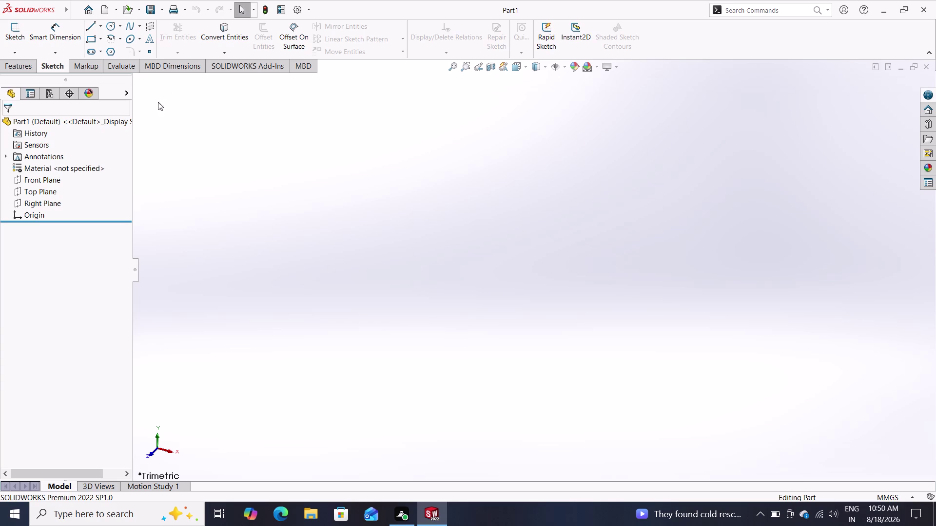
On the Front Plane, sketch a center rectangle from the origin to a corner point.
click(31, 178)
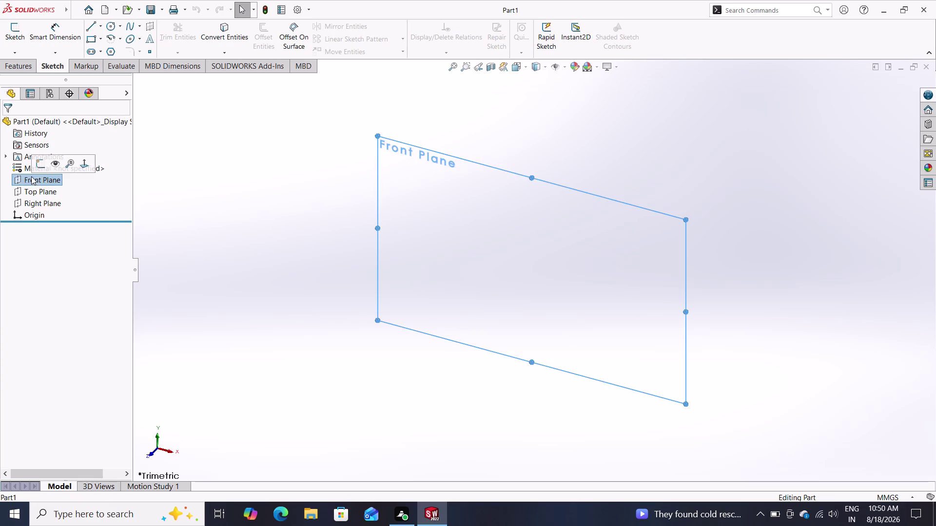
click(45, 161)
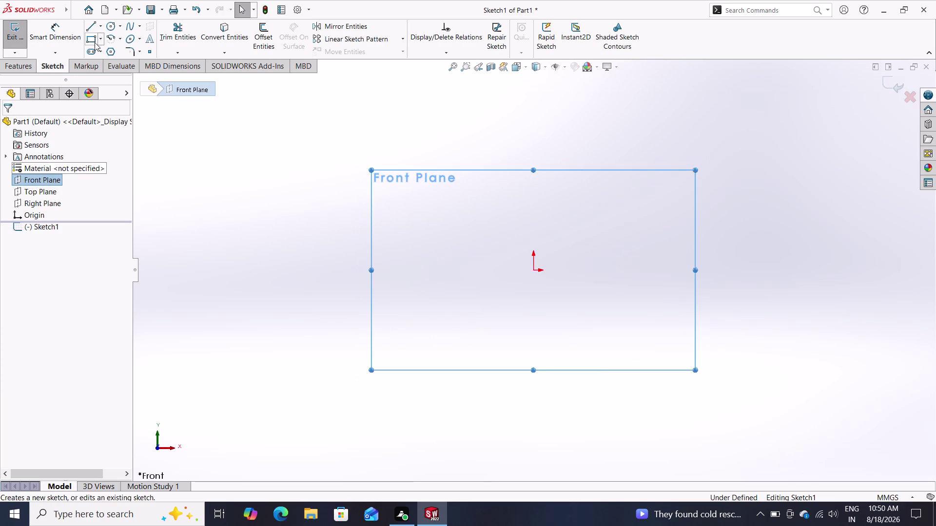
click(101, 39)
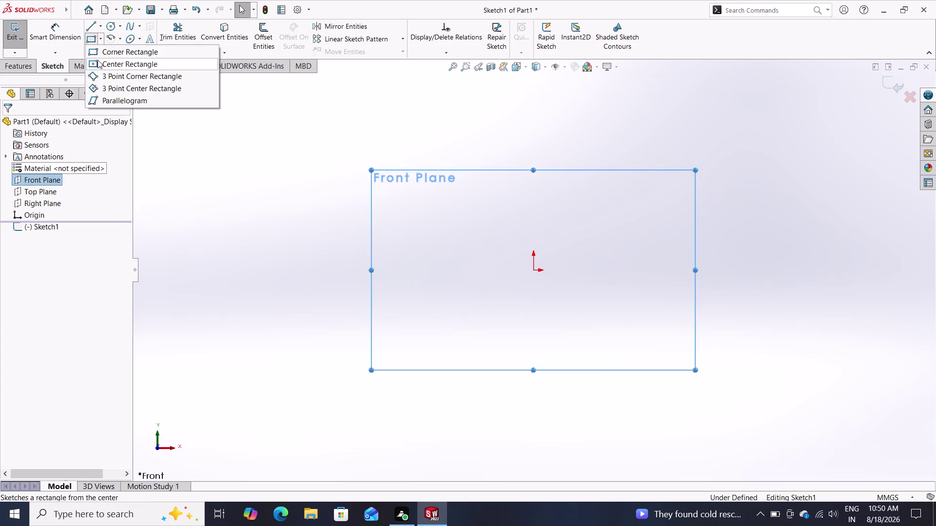
click(98, 58)
click(533, 272)
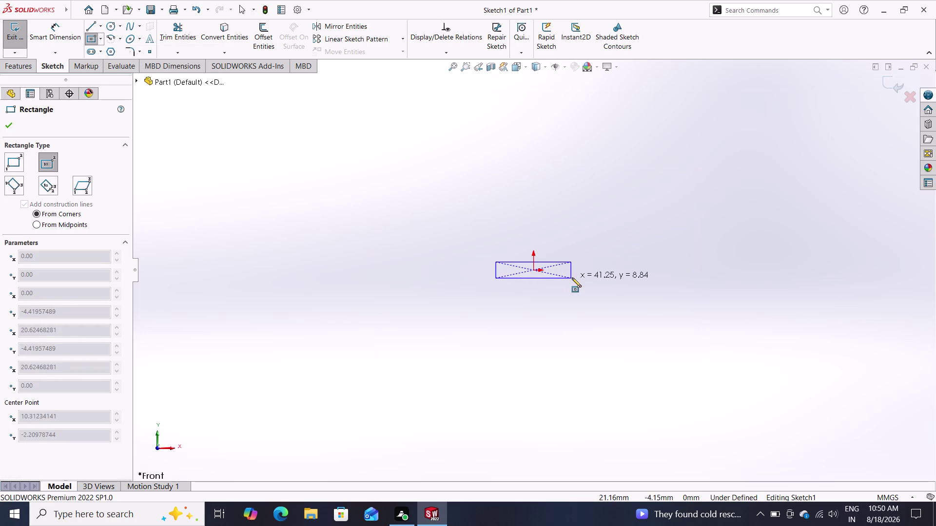
click(618, 299)
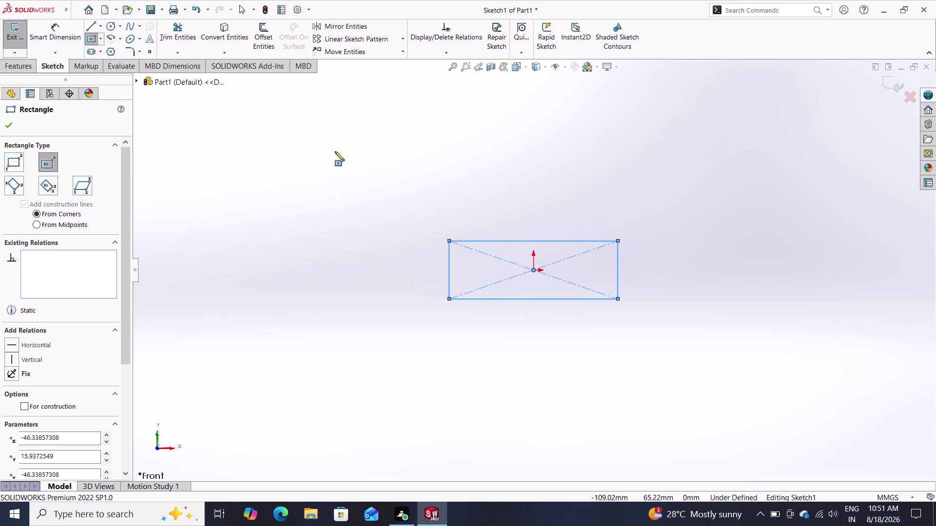
Box-select the center rectangle and delete it, clearing the selection afterwards.
key(Escape)
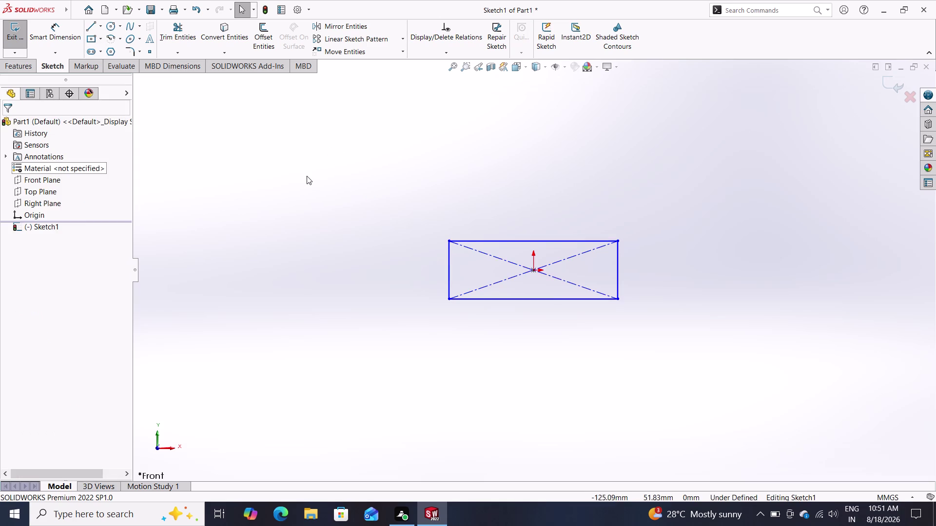
drag(721, 146, 715, 151)
drag(702, 161, 360, 380)
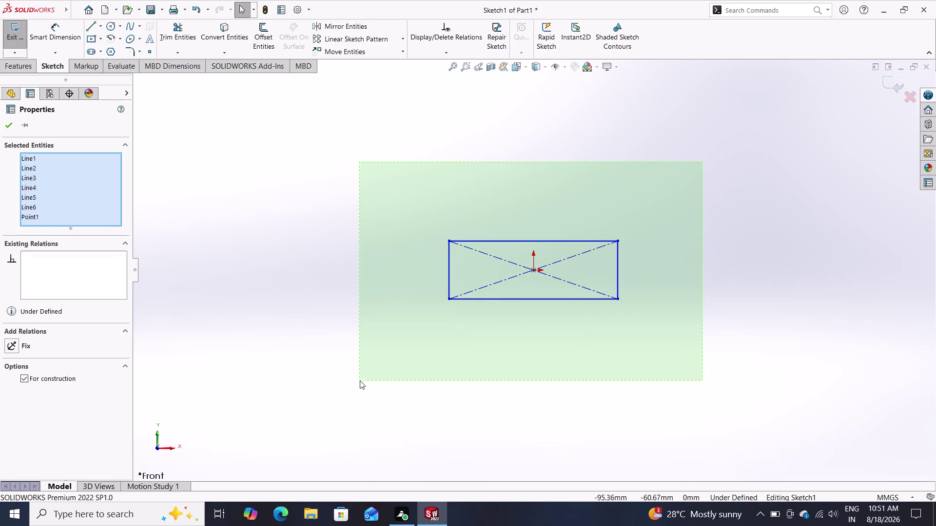
key(Delete)
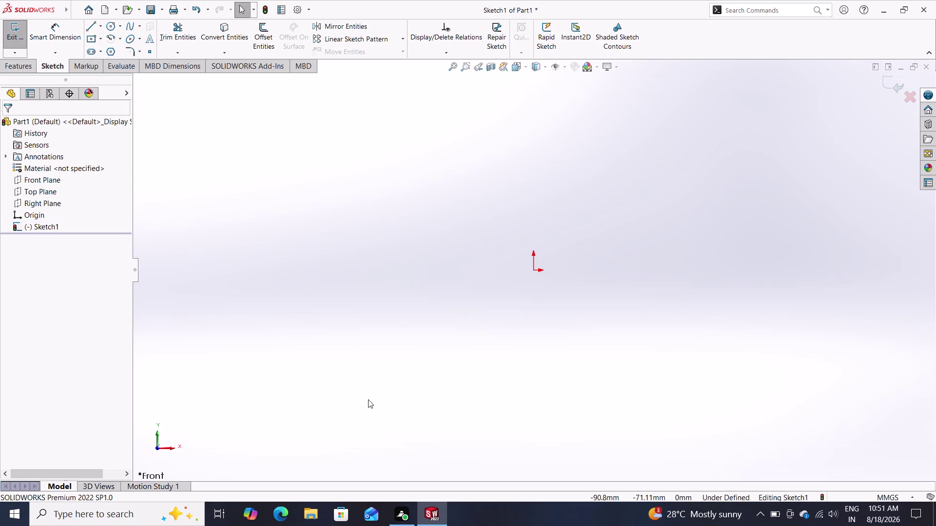
click(98, 25)
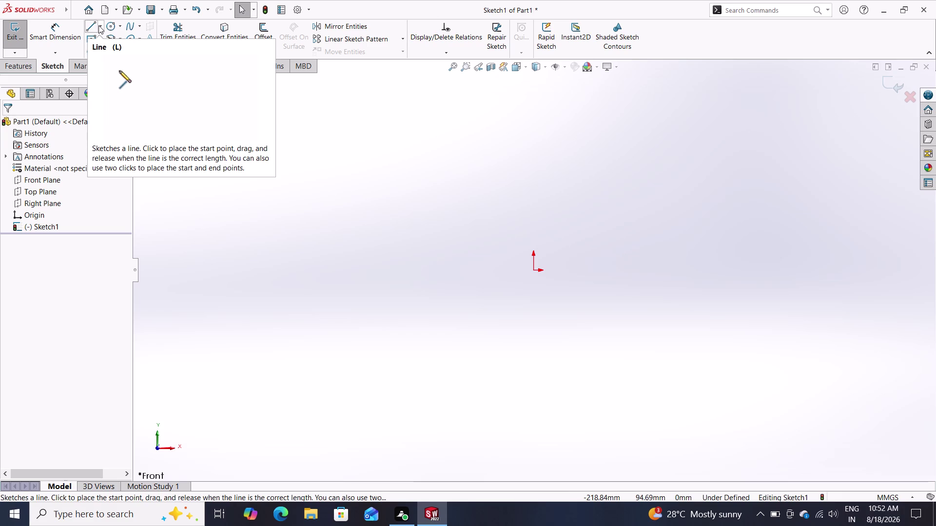
Draw a horizontal construction centreline from the origin out to the right.
click(97, 51)
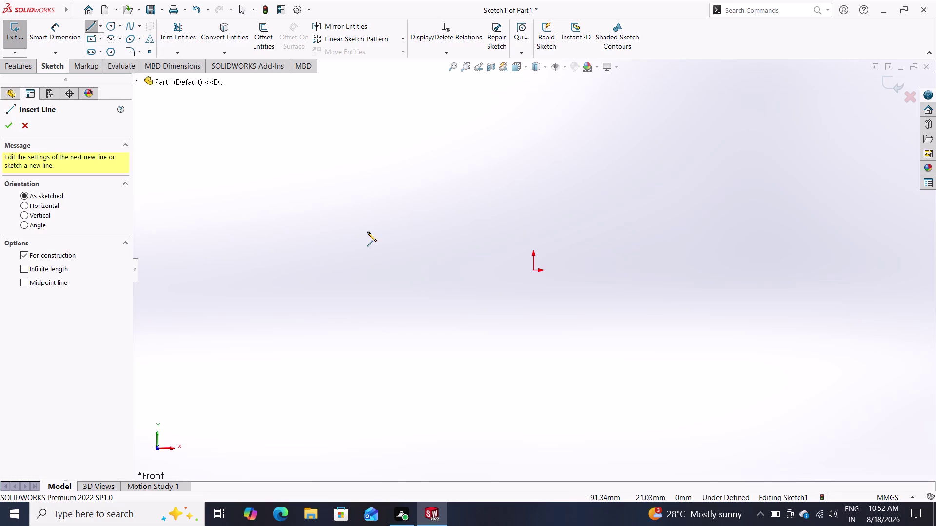
click(355, 271)
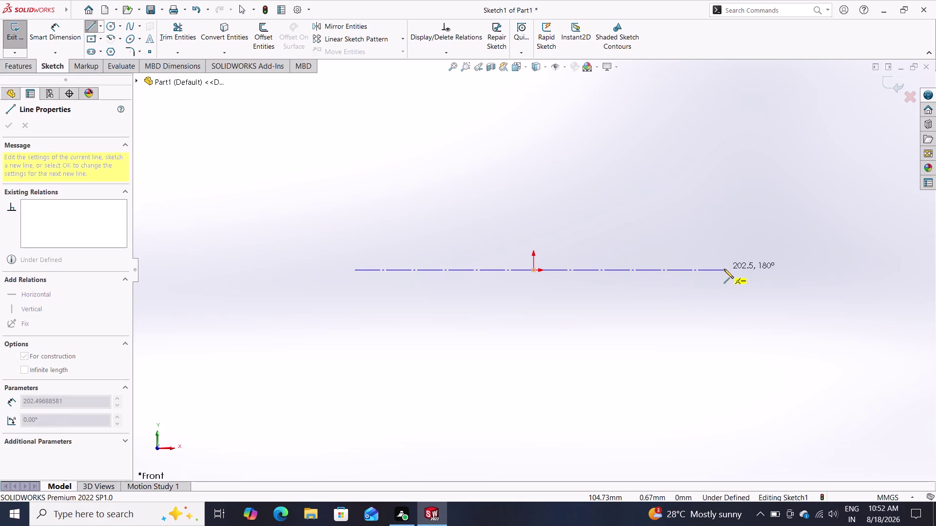
click(747, 269)
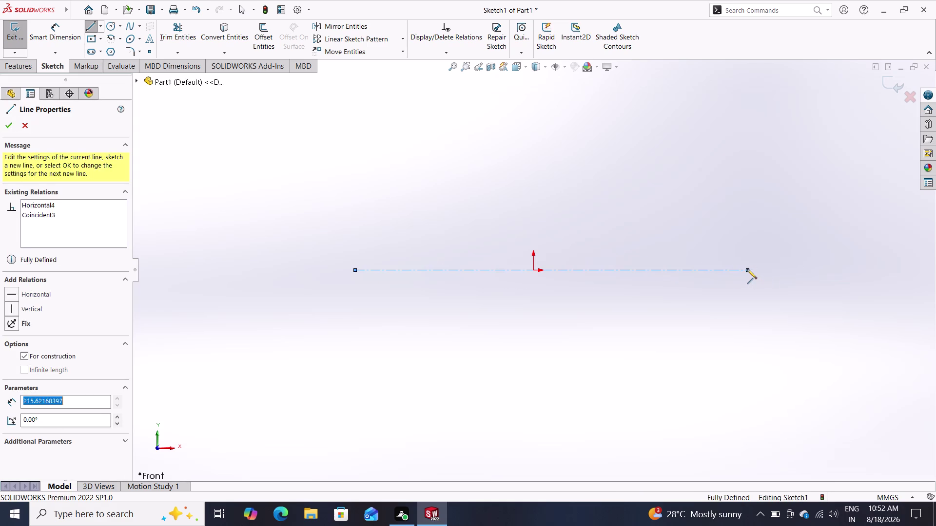
key(Escape)
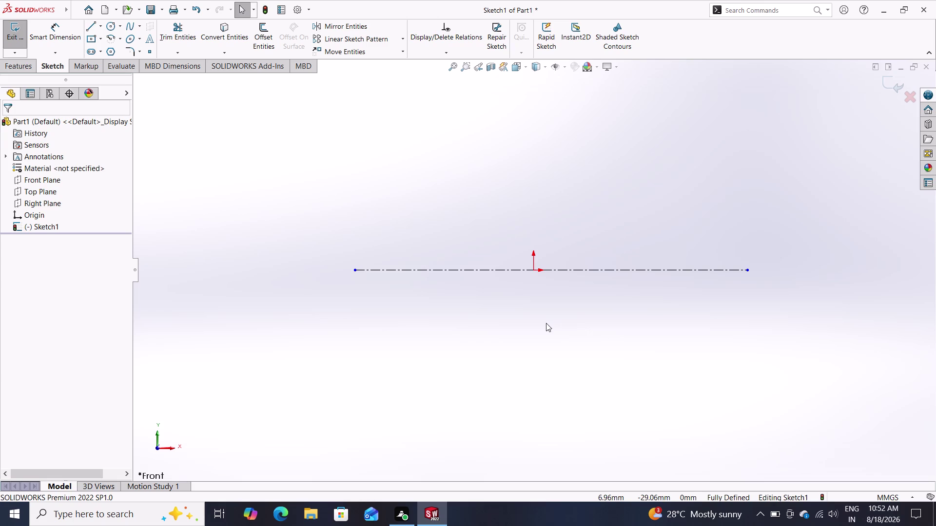
click(95, 26)
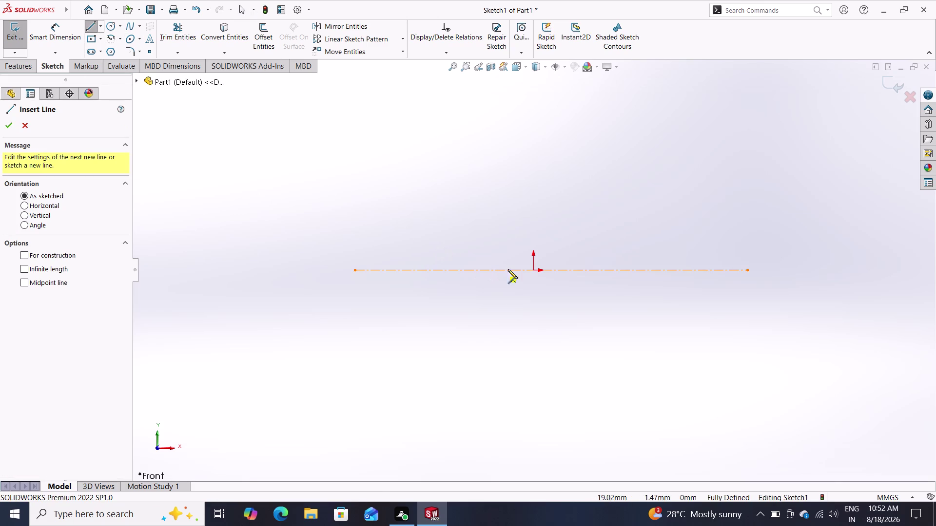
Draw a closed six-line profile from the origin, with a flange step and sloped end.
click(532, 270)
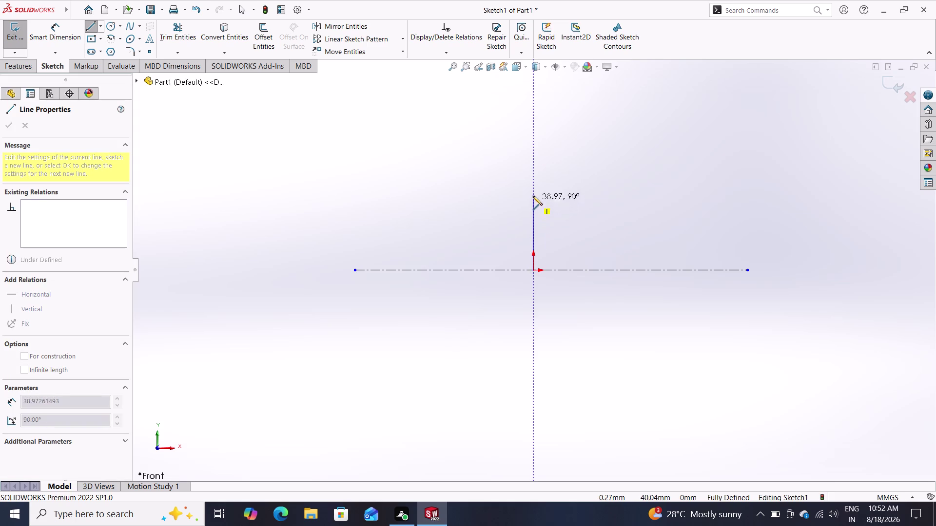
click(532, 188)
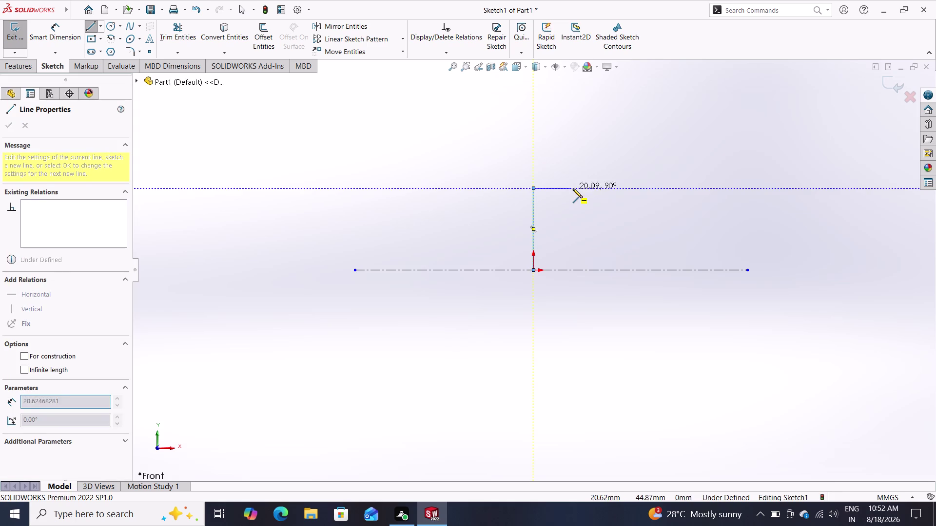
click(579, 188)
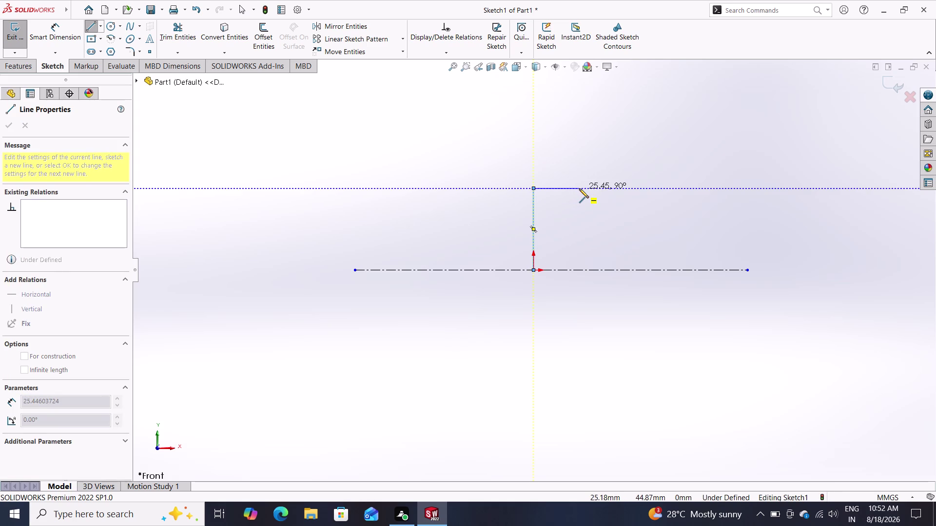
click(581, 229)
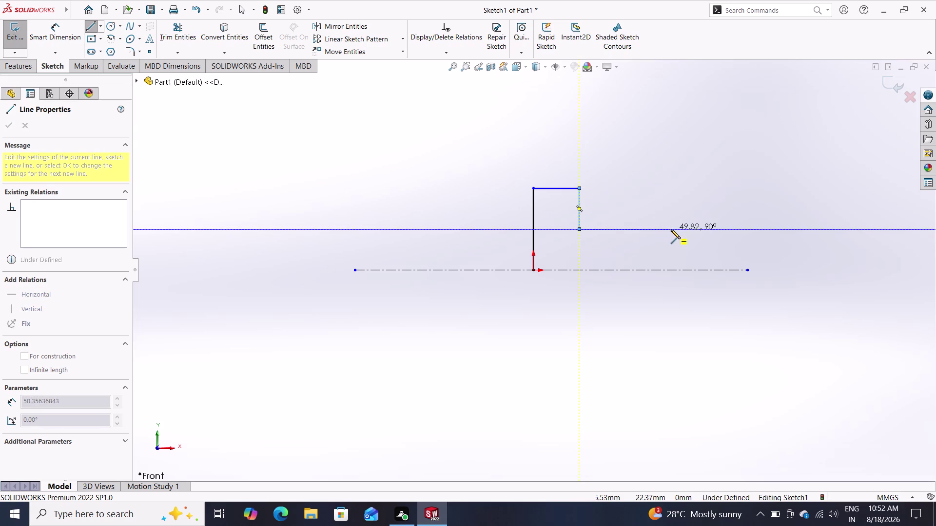
click(706, 230)
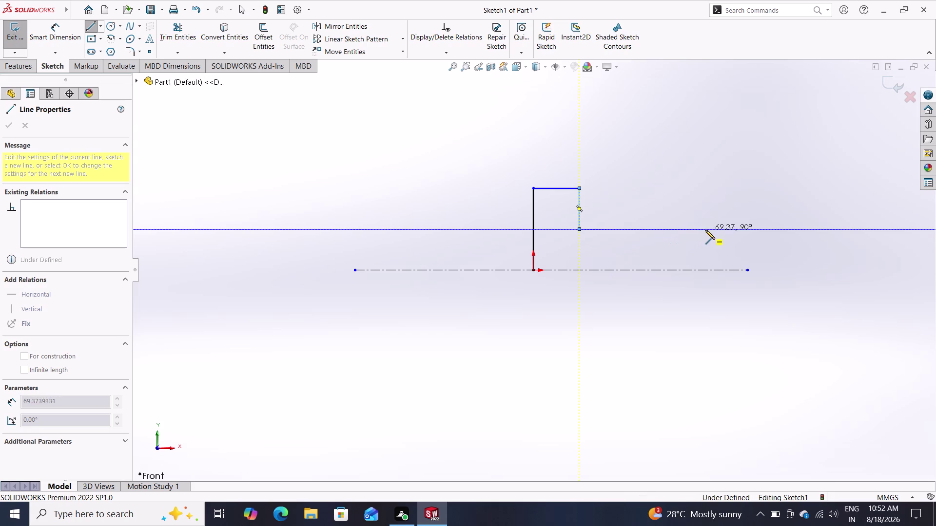
click(747, 247)
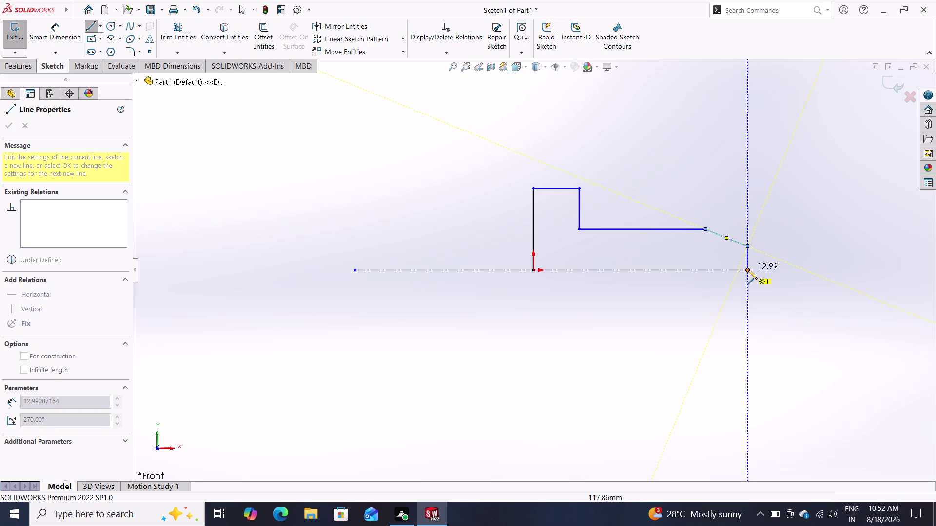
click(748, 270)
key(Escape)
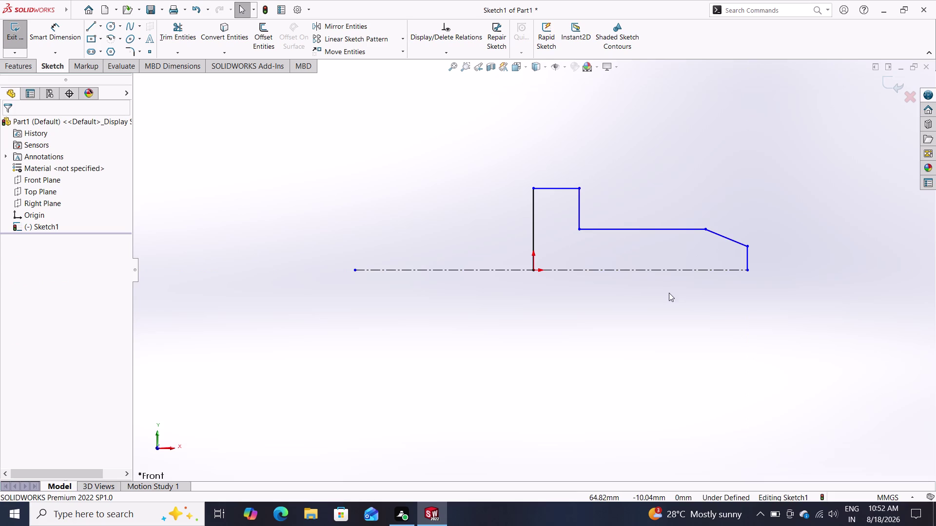
click(53, 37)
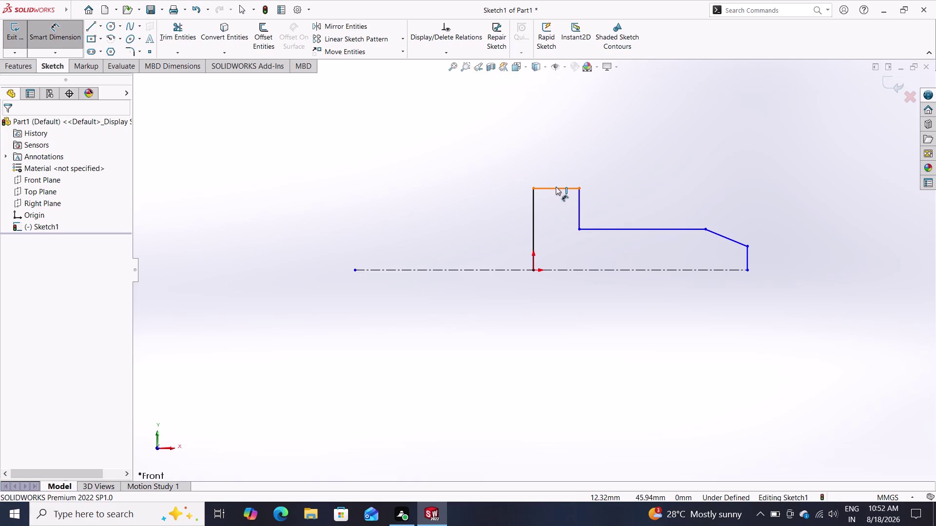
Dimension the flange's top edge width at 11 mm.
click(555, 186)
click(552, 150)
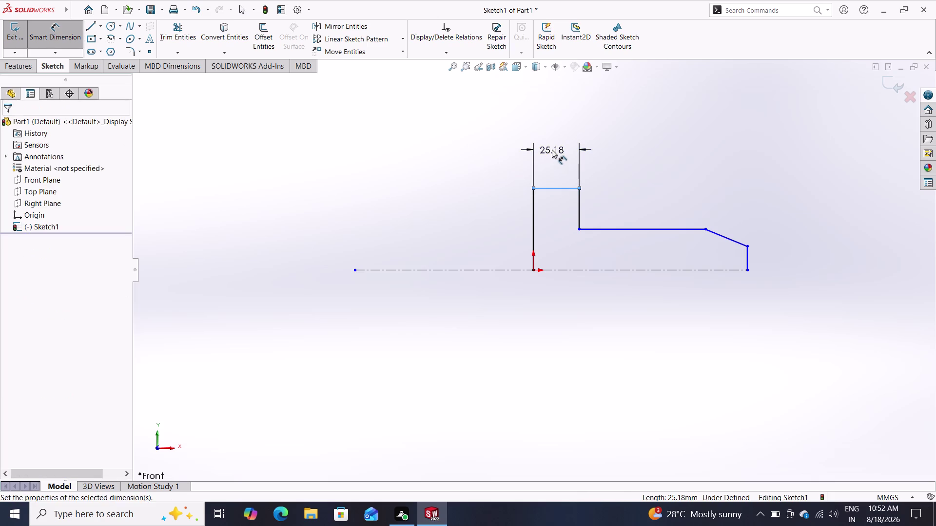
text(11)
key(Return)
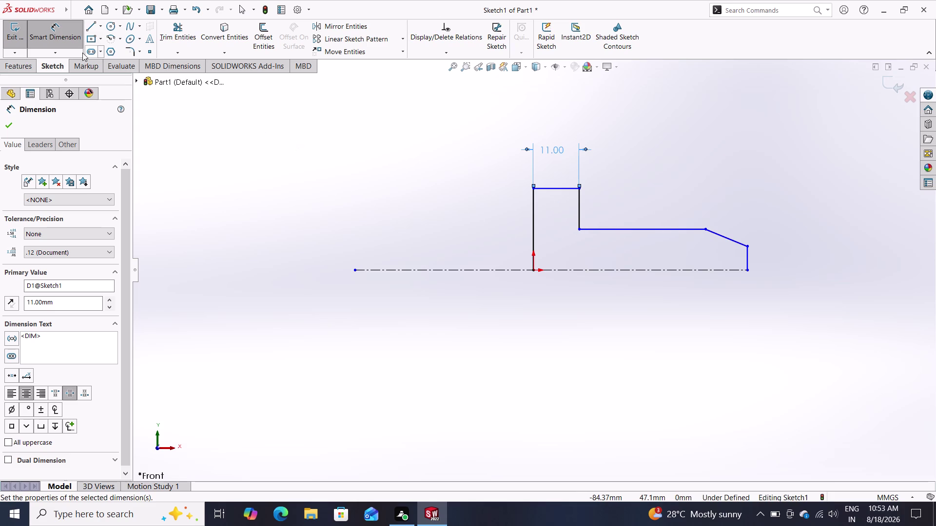
click(67, 36)
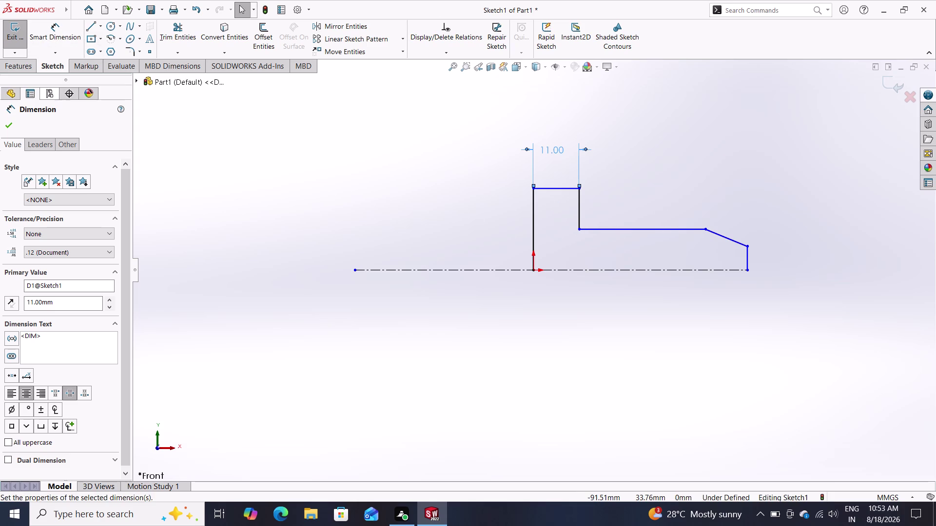
click(52, 25)
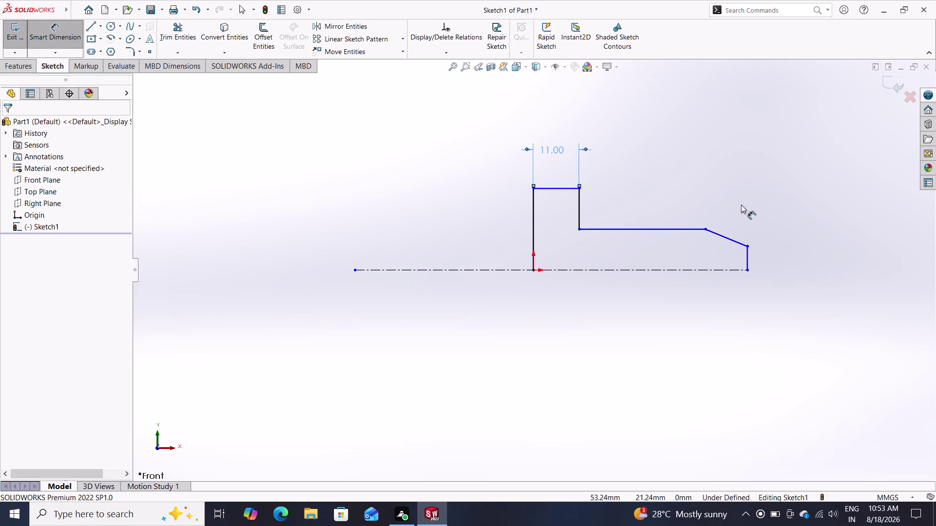
Dimension the tapered edge's horizontal length at 25 mm.
click(725, 236)
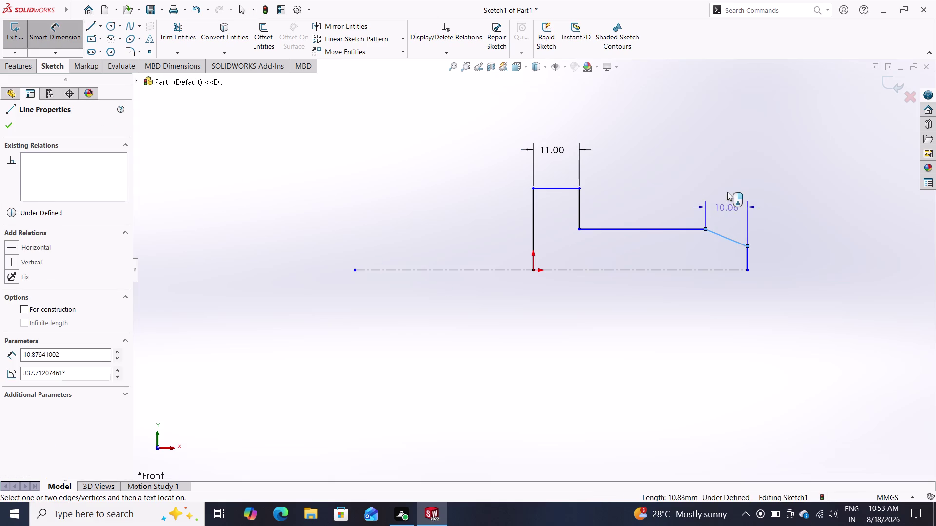
click(727, 192)
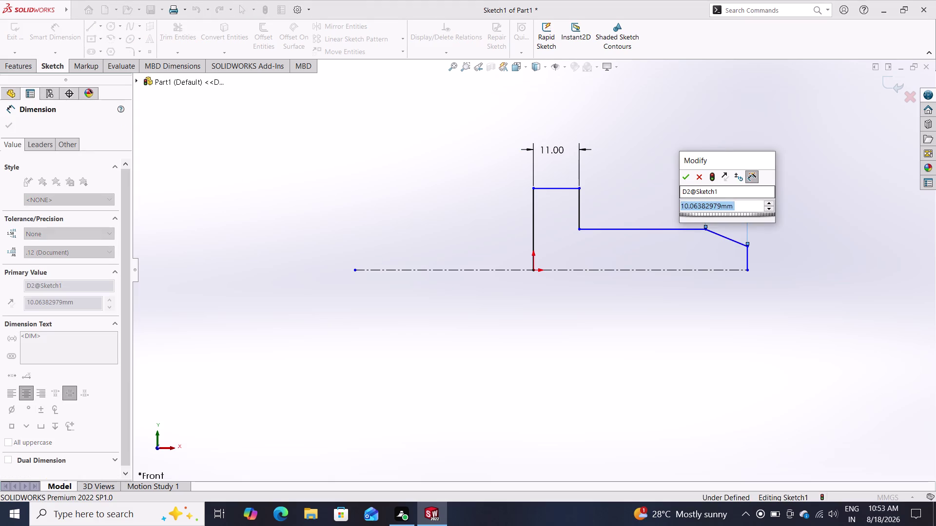
text(25)
key(Return)
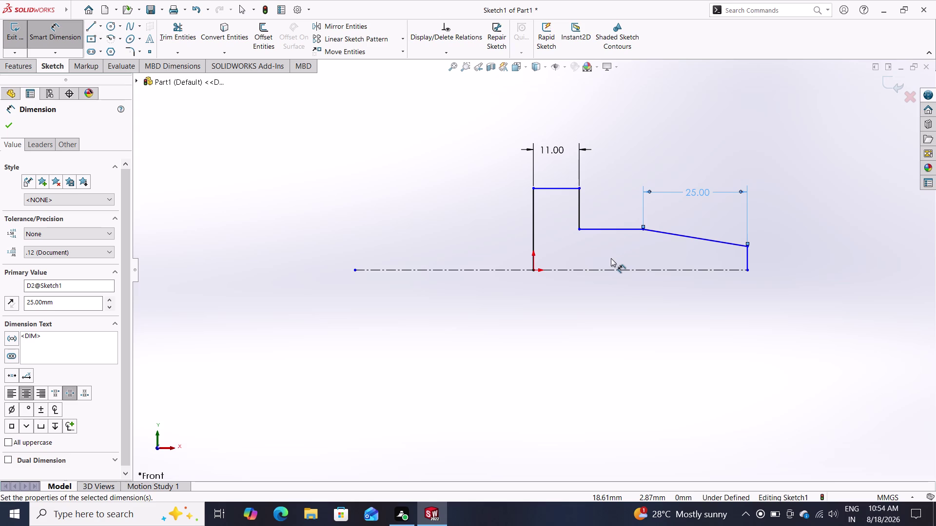
click(581, 228)
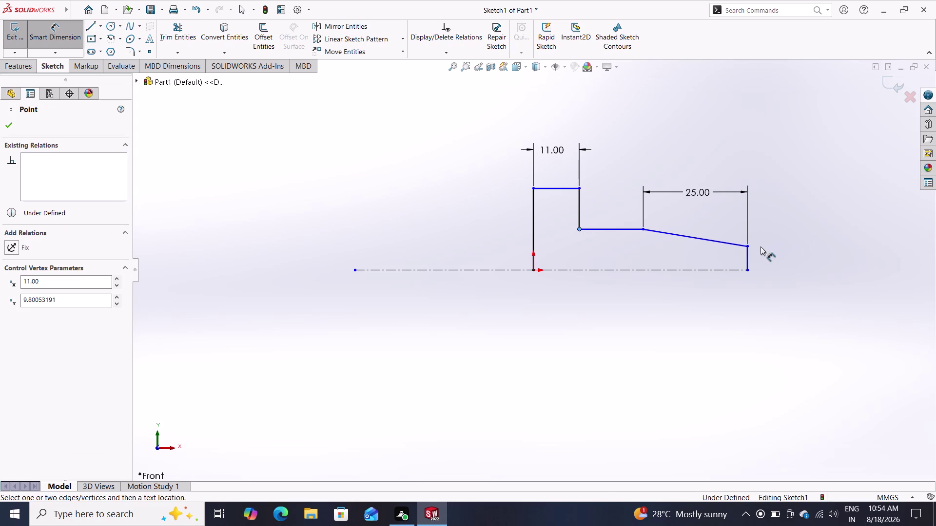
Dimension the distance from the step corner to the shaft's right end at 98 mm.
click(748, 246)
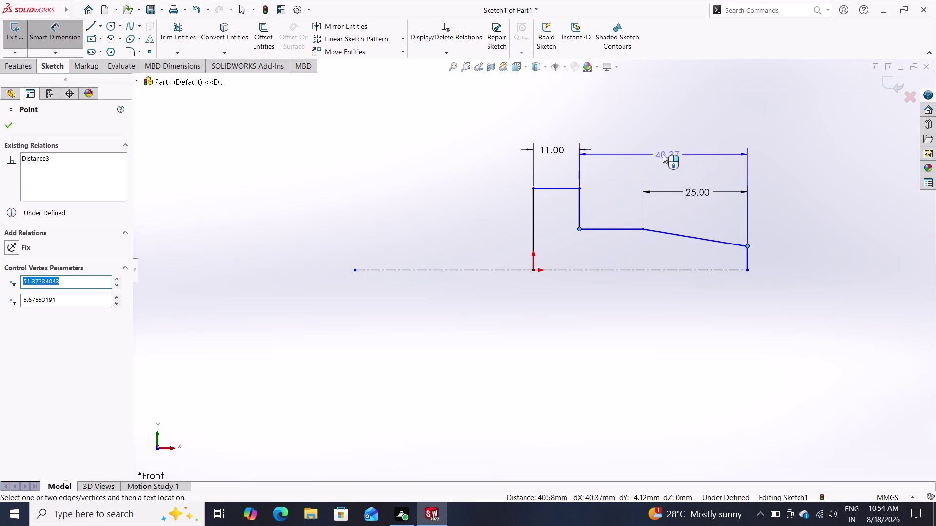
click(650, 150)
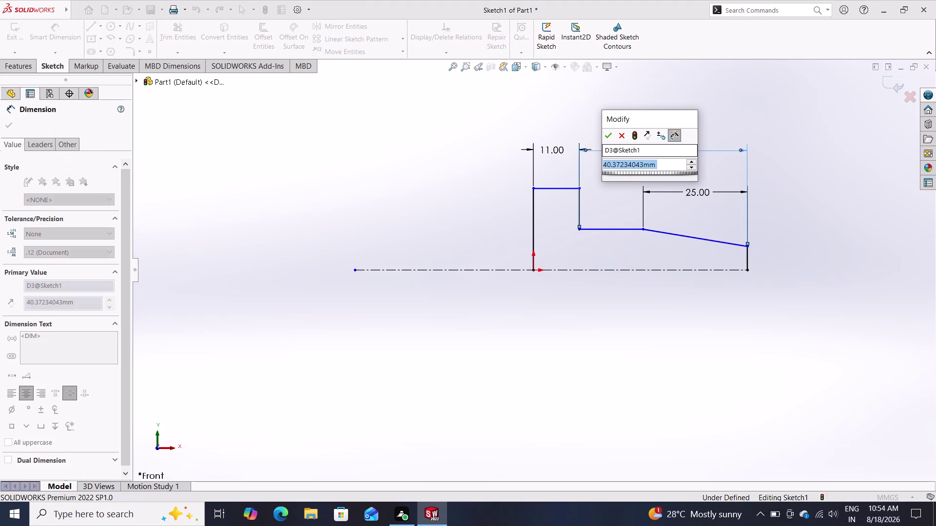
text(98)
key(Return)
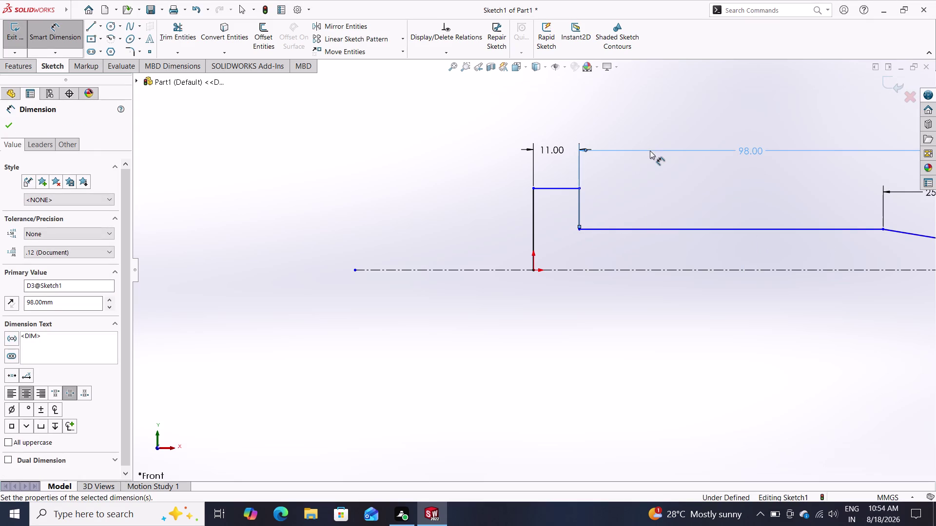
scroll(down, 3)
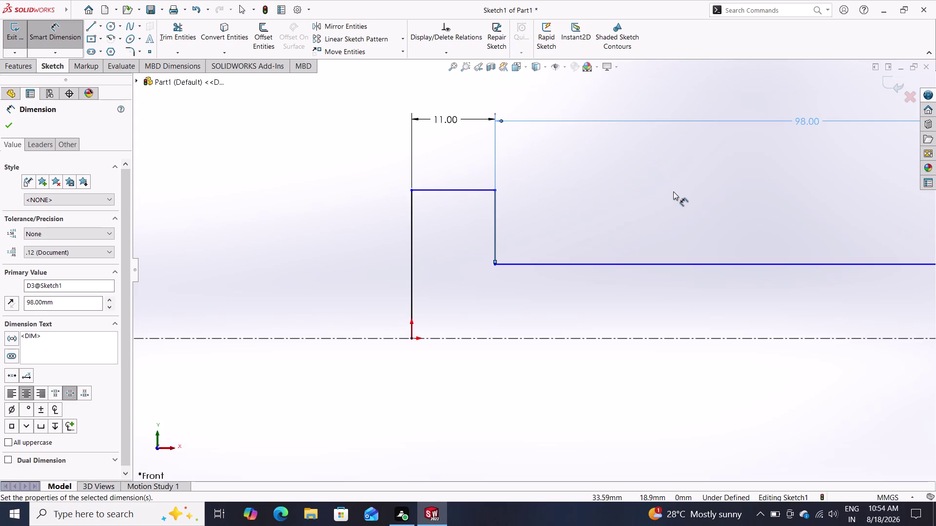
scroll(up, 3)
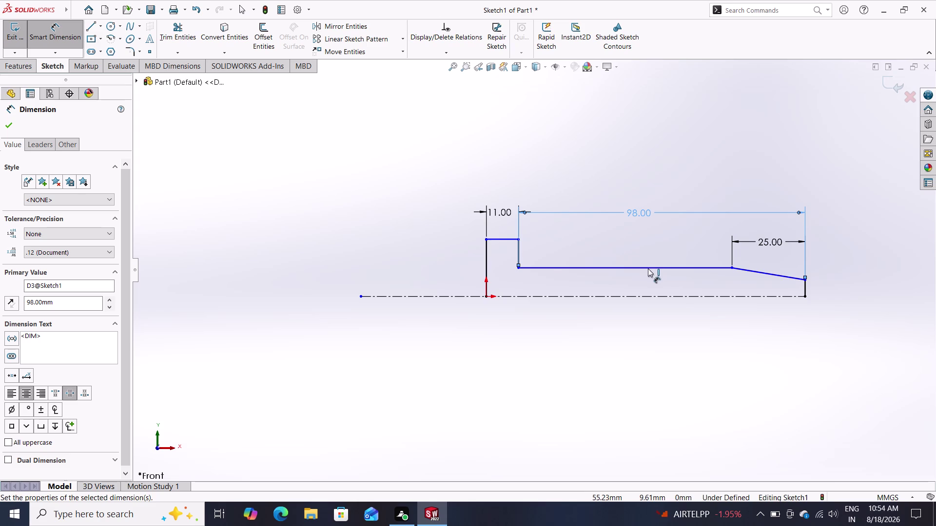
click(485, 258)
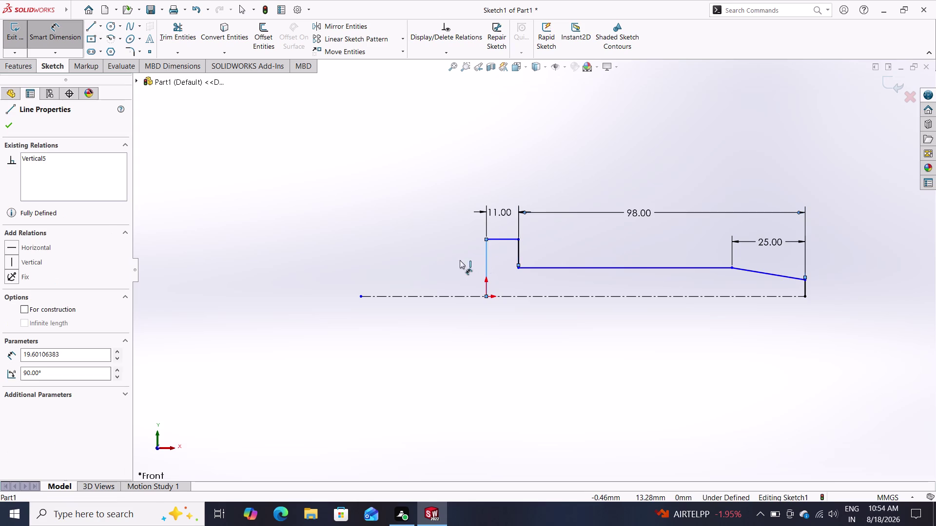
click(442, 265)
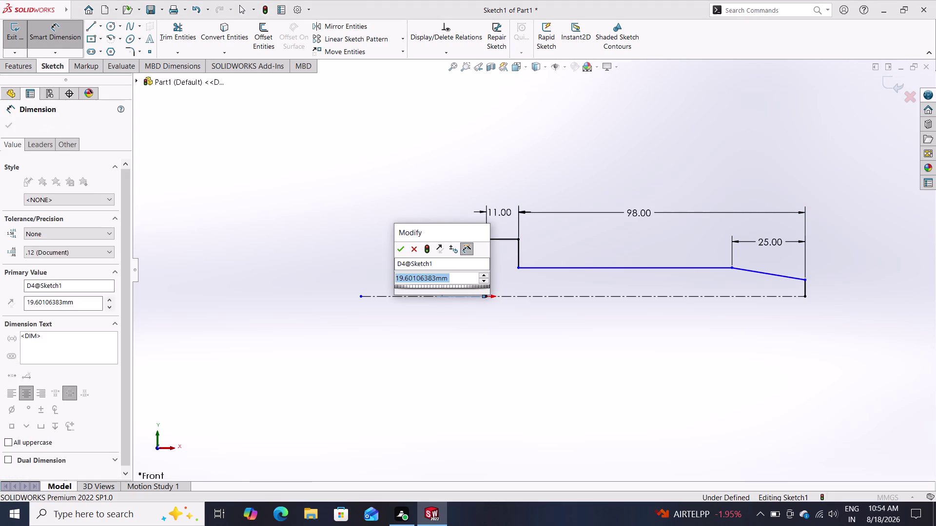
Enter 45/2 so the flange's left edge measures 22.5 mm high.
text(45)
text(/)
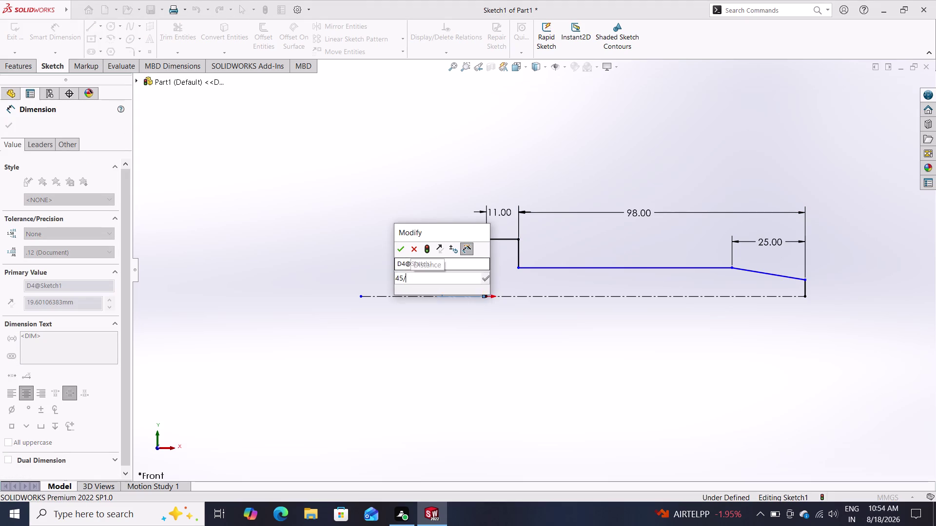
text(2)
key(Return)
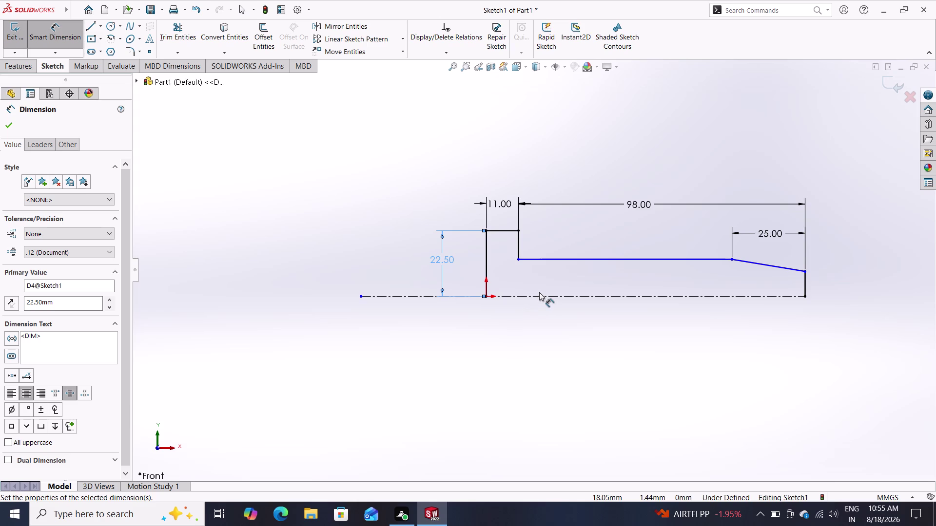
click(803, 285)
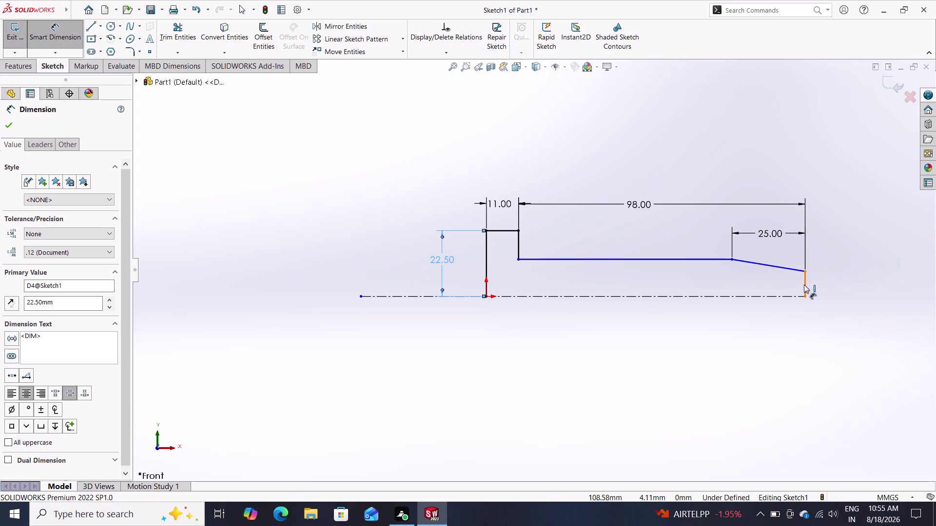
click(840, 284)
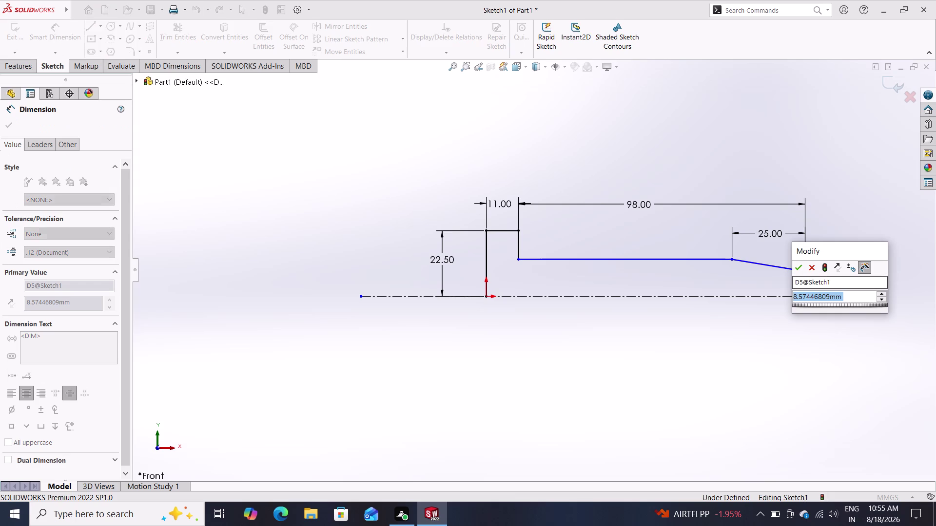
text(33/2)
key(Return)
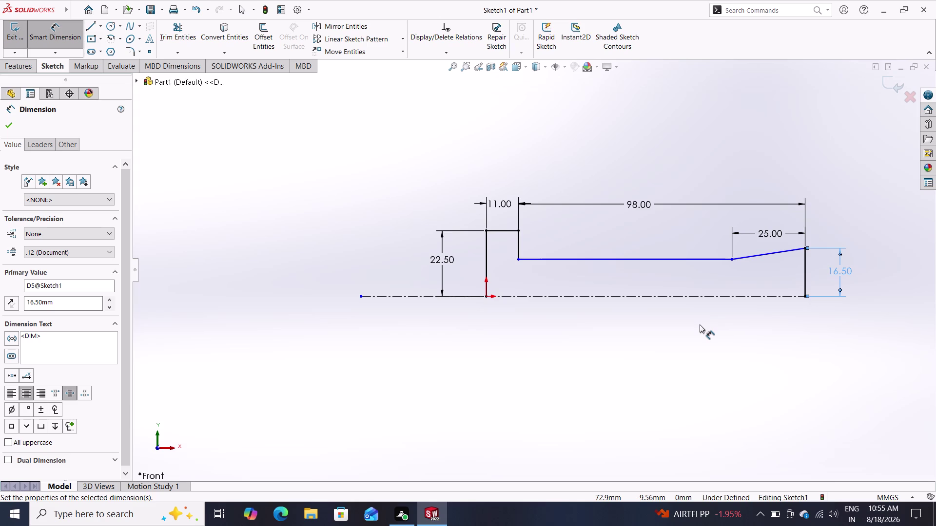
key(ctrl+z)
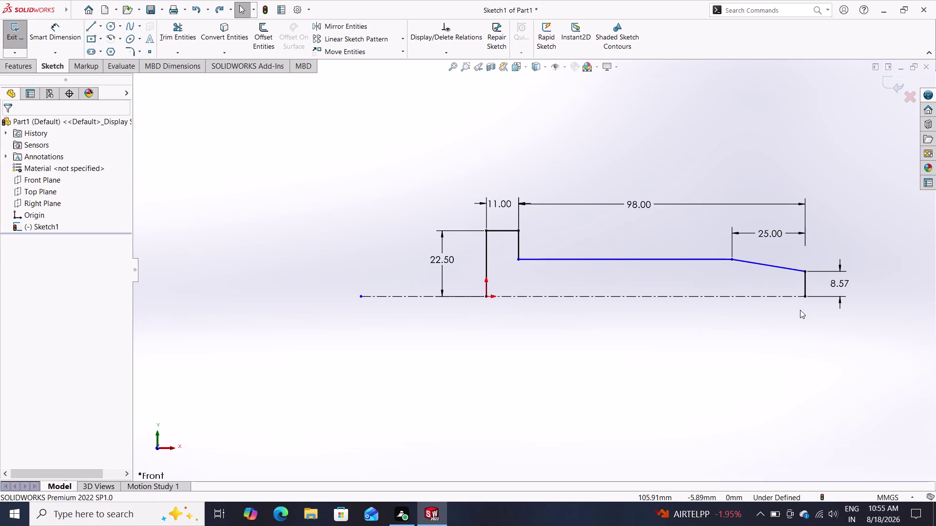
click(830, 284)
key(Delete)
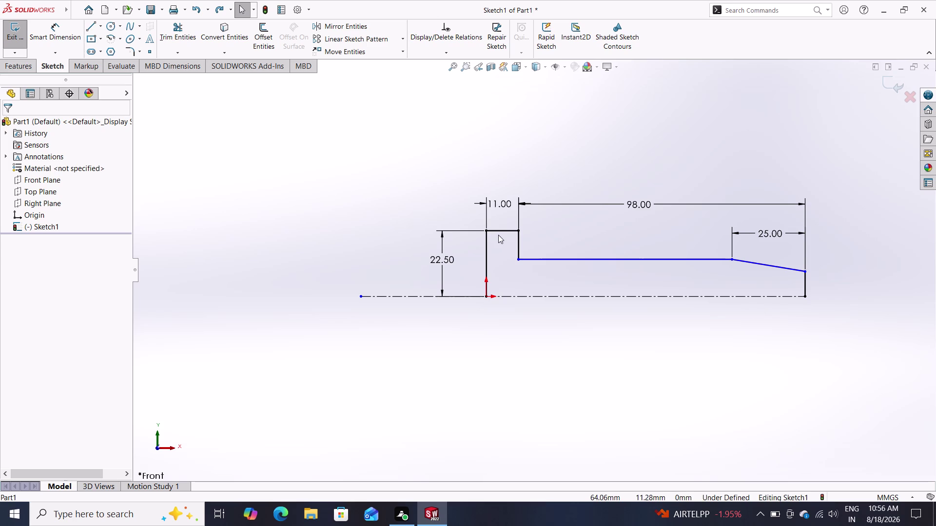
Dimension the right end line, try 25/2, then undo to leave it at 8.57 mm.
click(66, 35)
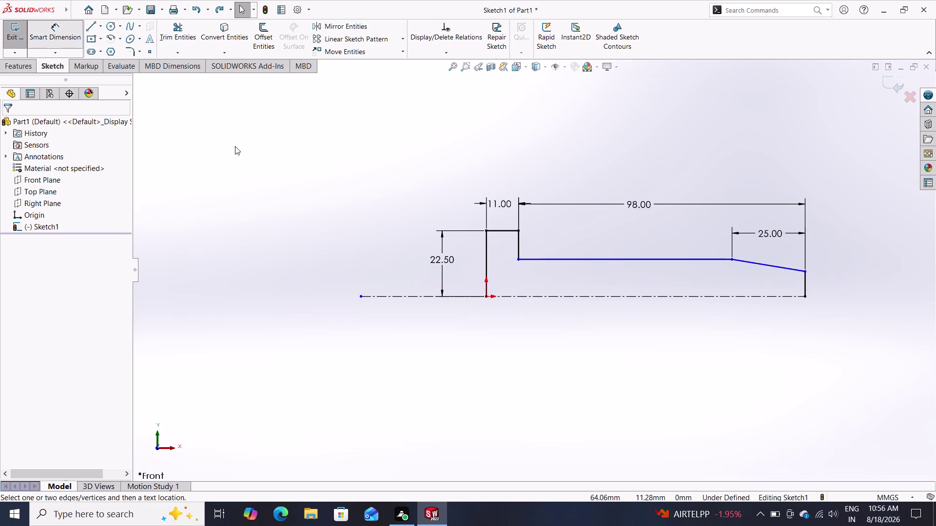
click(805, 284)
click(838, 283)
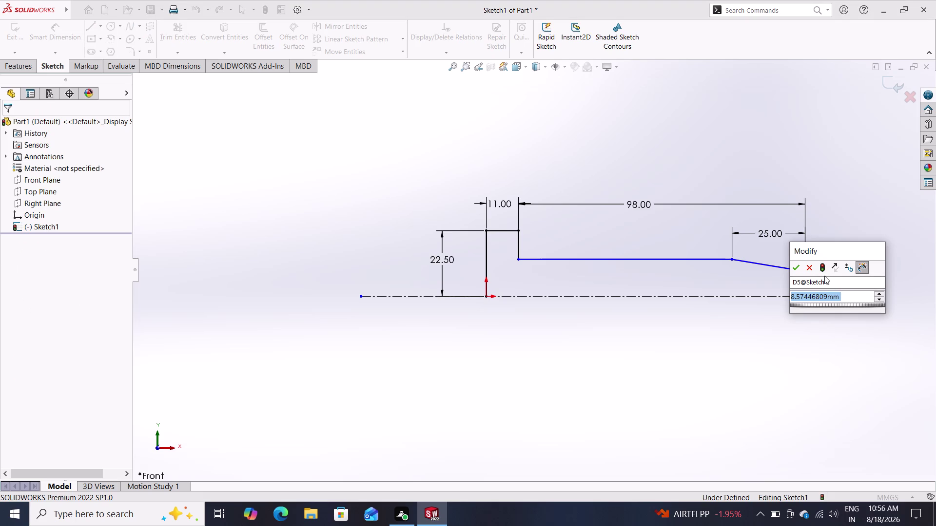
text(25/2)
key(Return)
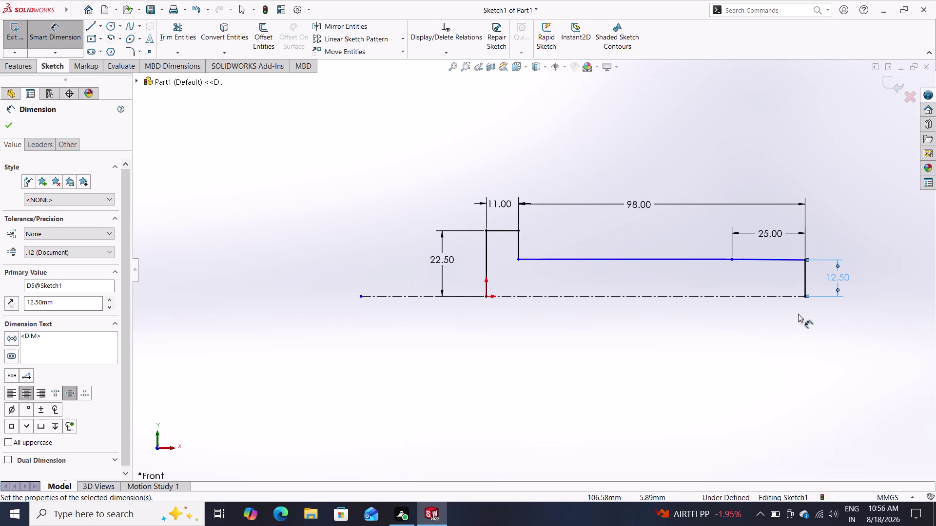
key(ctrl+z)
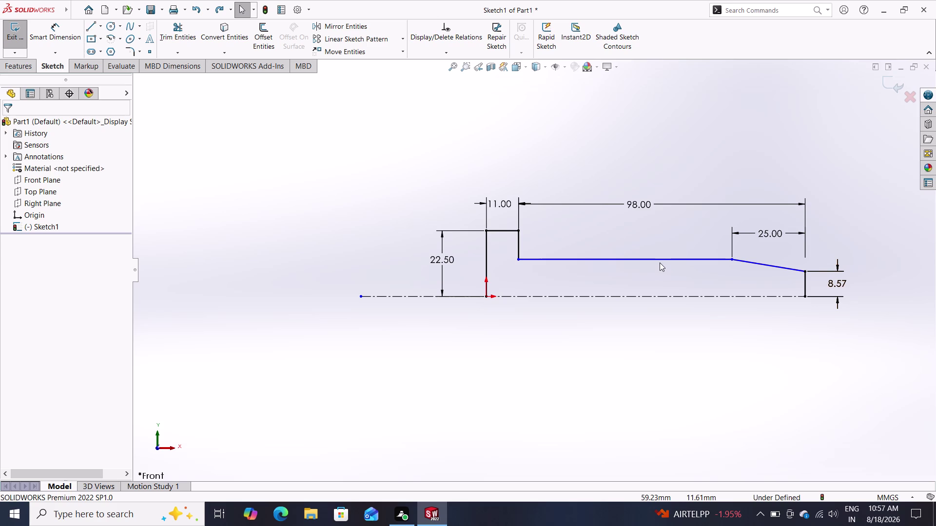
click(732, 258)
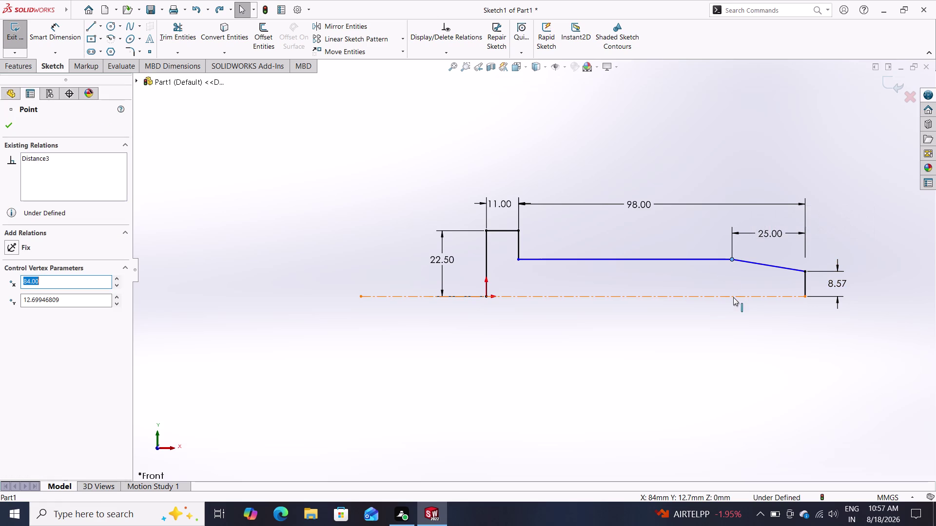
Dimension the taper-start point's height above the centreline as 33/2 (16.5 mm).
click(733, 298)
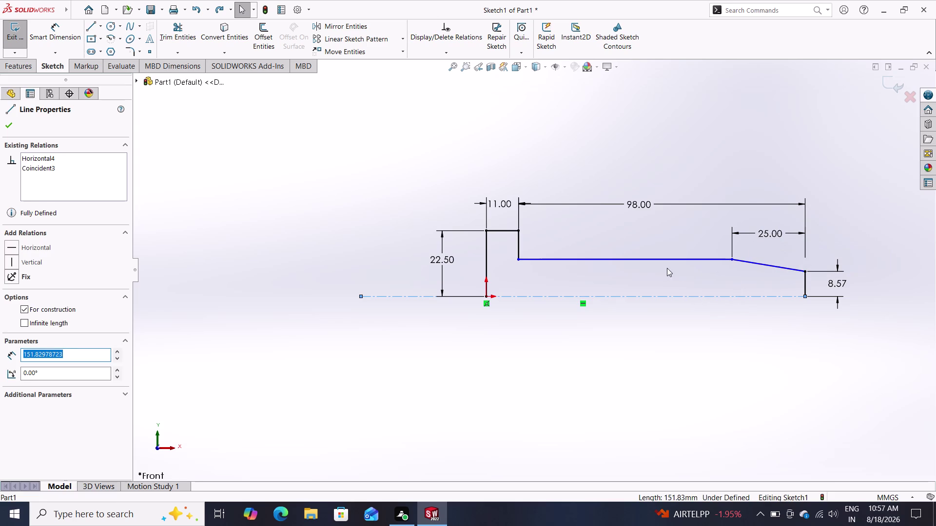
key(Escape)
key(Escape)
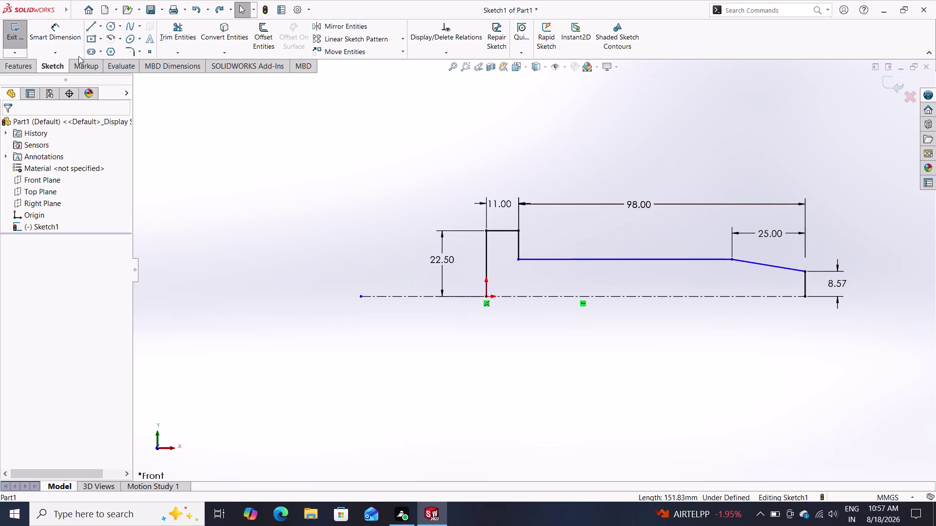
click(70, 41)
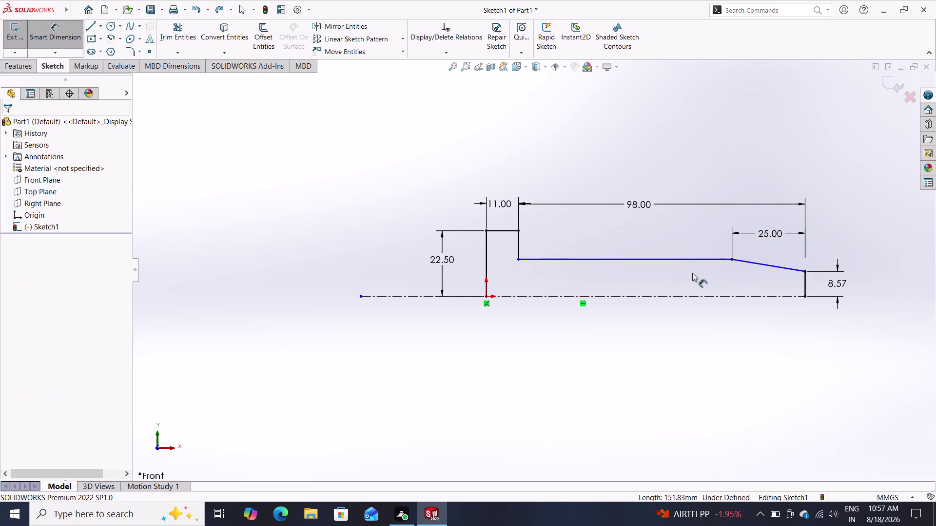
click(733, 259)
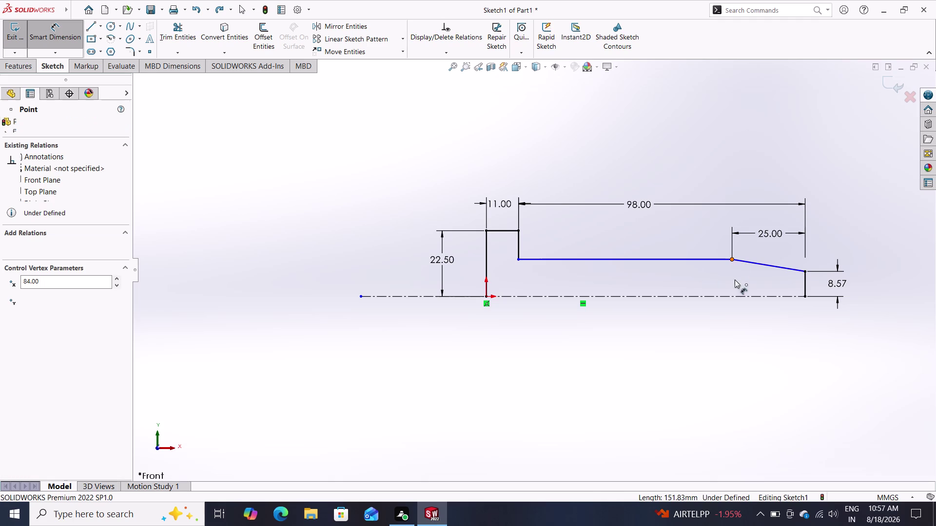
click(734, 297)
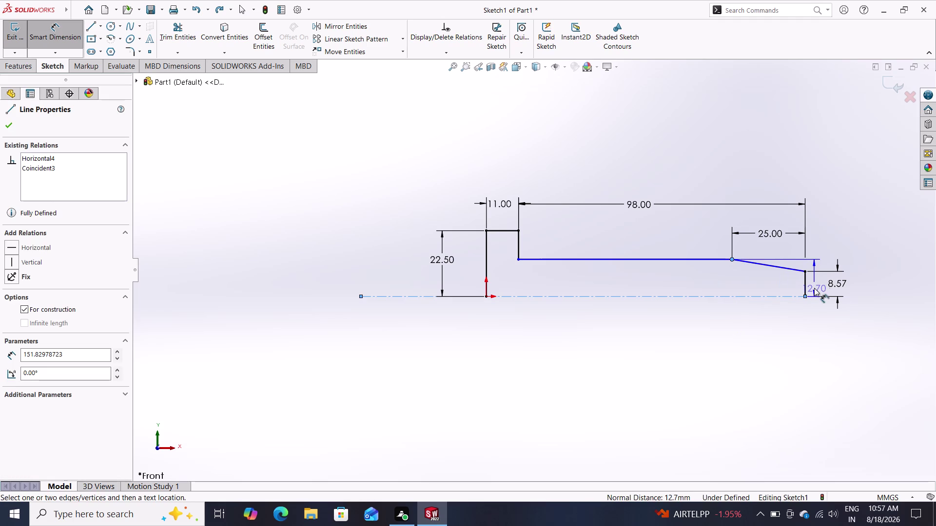
click(870, 287)
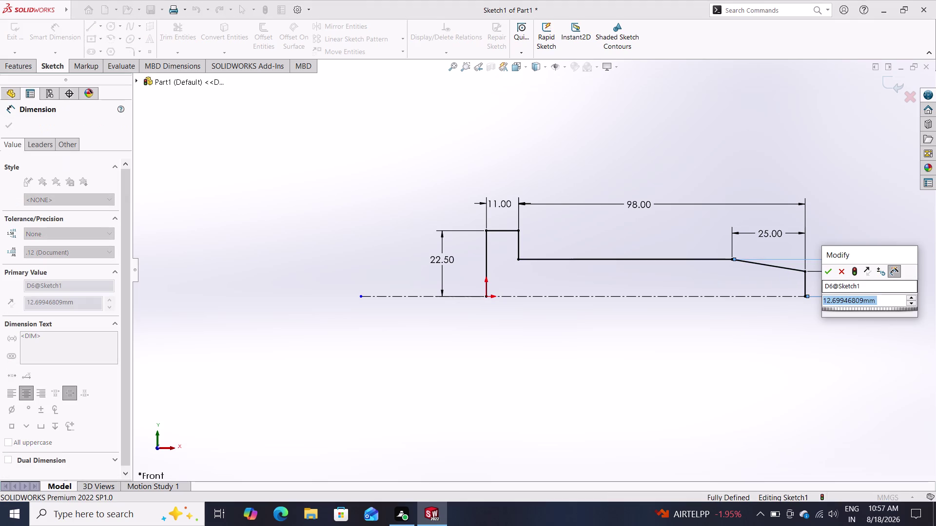
text(33/)
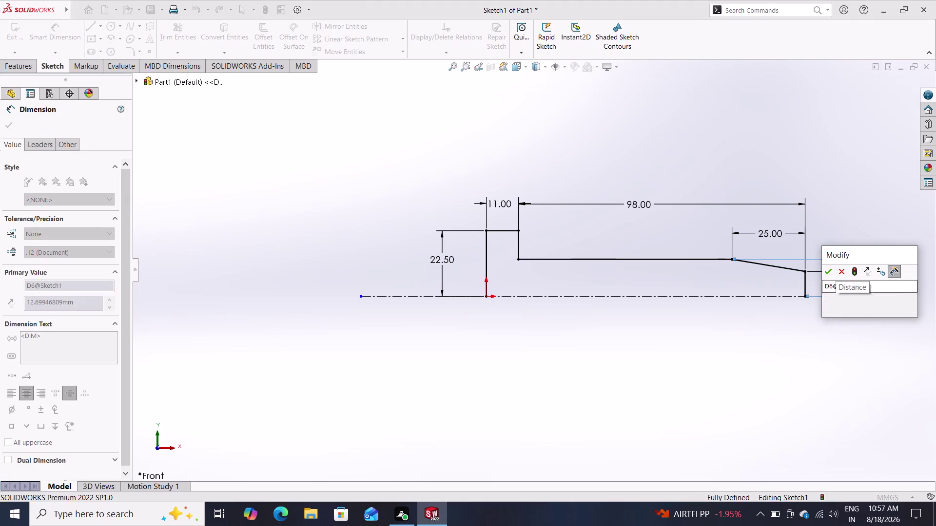
text(2)
key(Return)
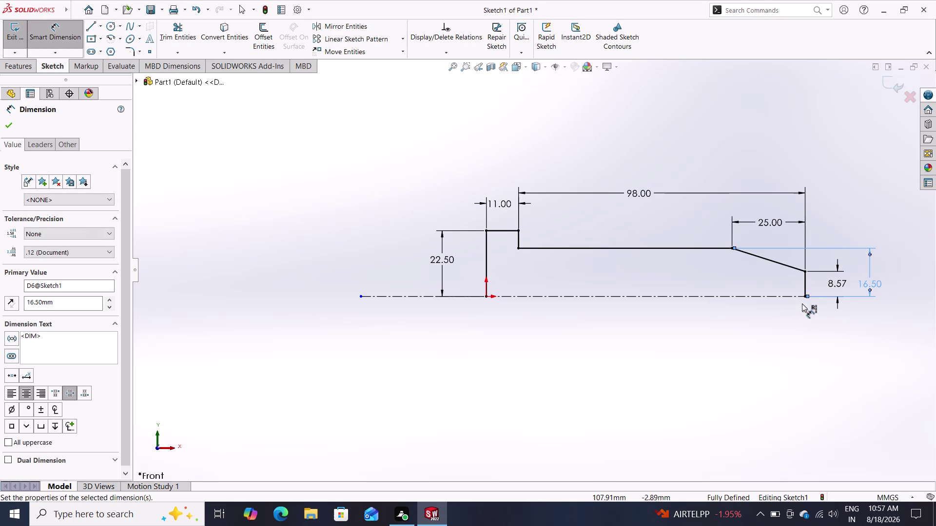
Change the end height dimension to 25/2 (12.5 mm), fully defining the sketch.
double_click(837, 281)
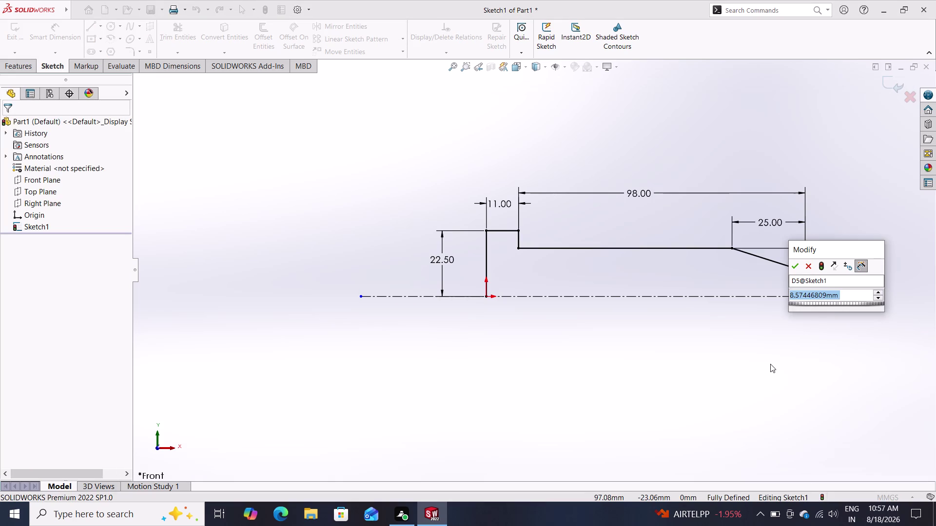
text(25)
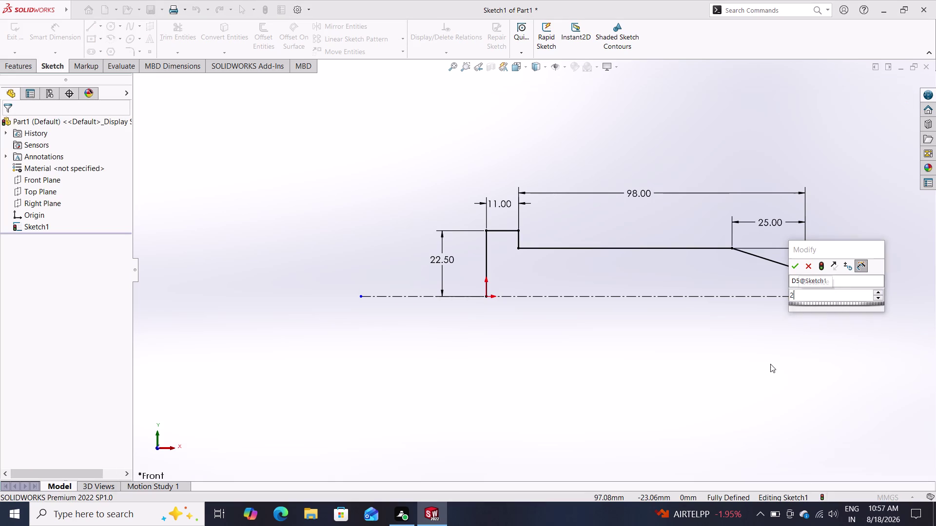
text(/2)
key(Return)
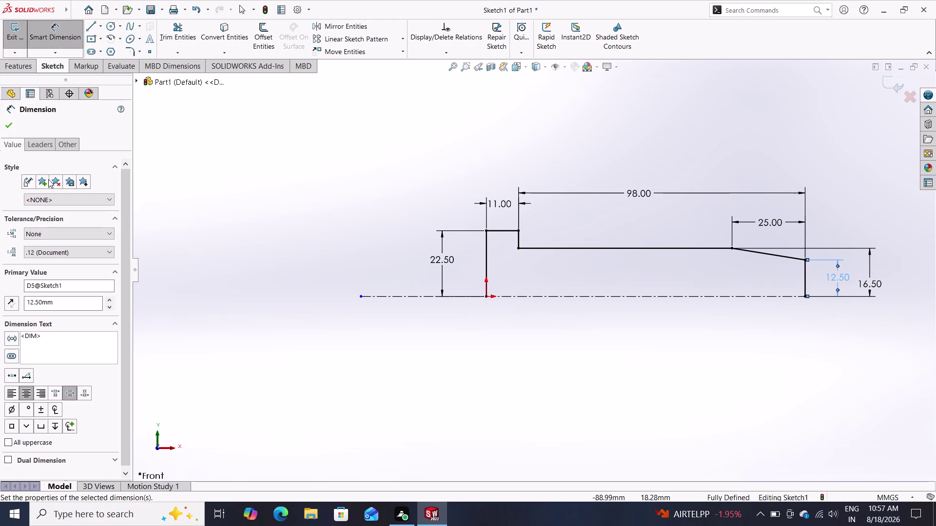
click(4, 127)
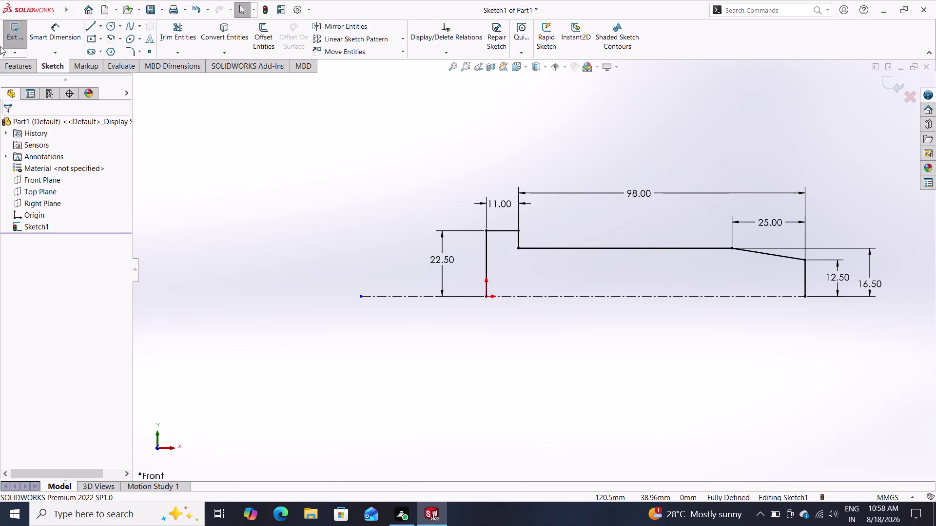
Bring up the Features commands while the fully defined half-profile sketch stays open.
click(13, 68)
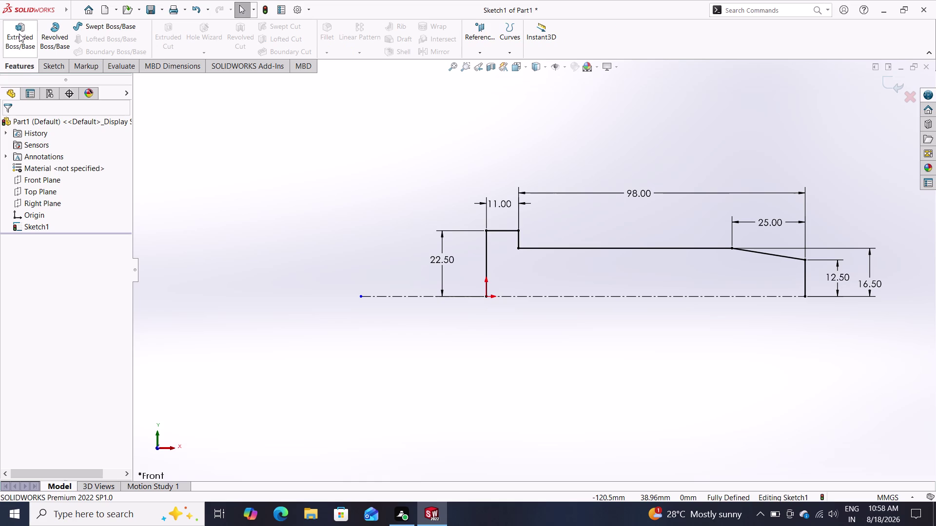
Revolve the closed profile 360° into a solid shaft, then begin a Front Plane sketch.
click(51, 39)
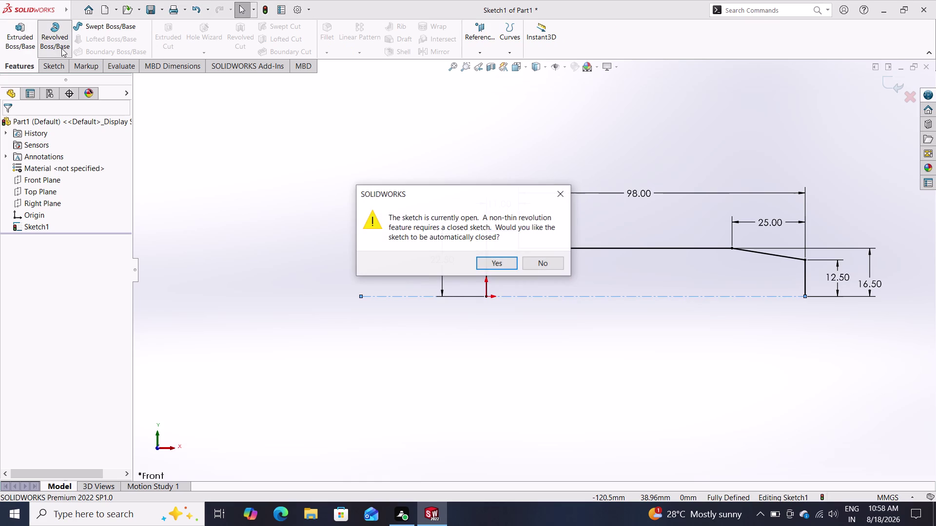
click(502, 264)
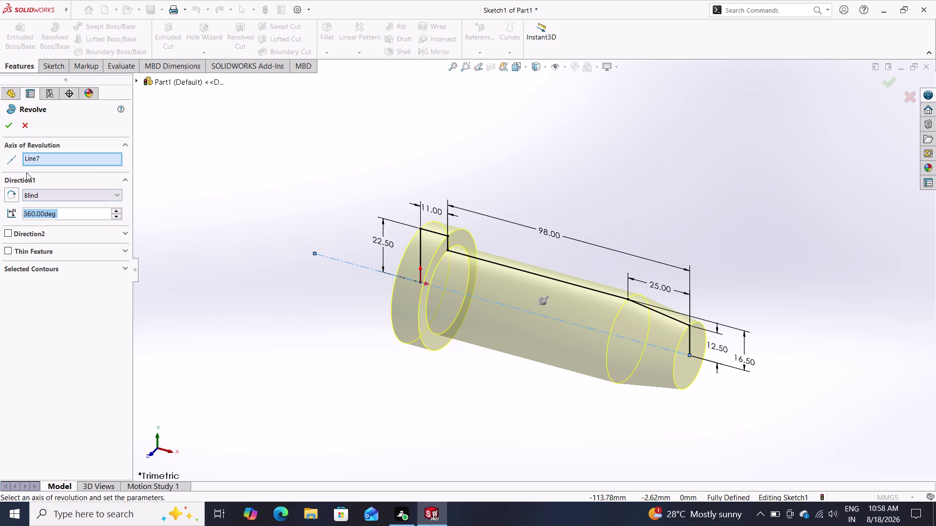
click(7, 121)
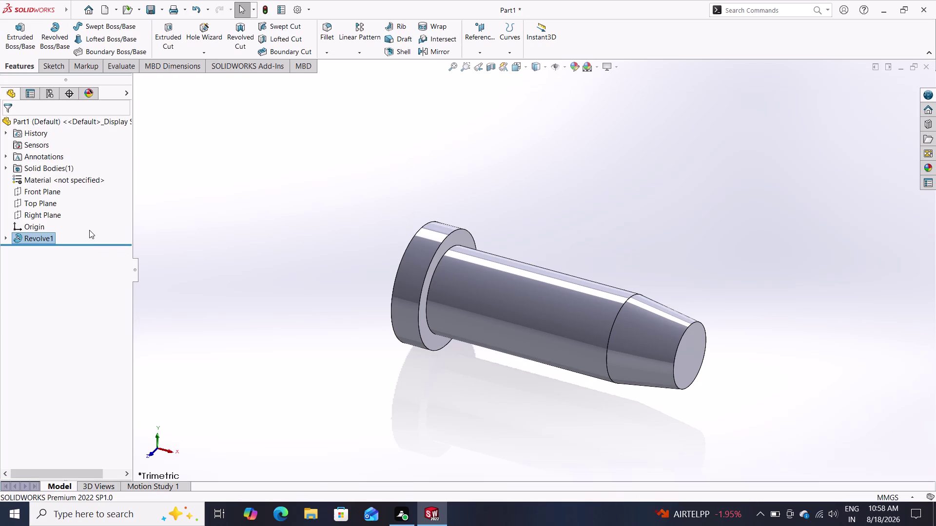
click(49, 194)
click(57, 182)
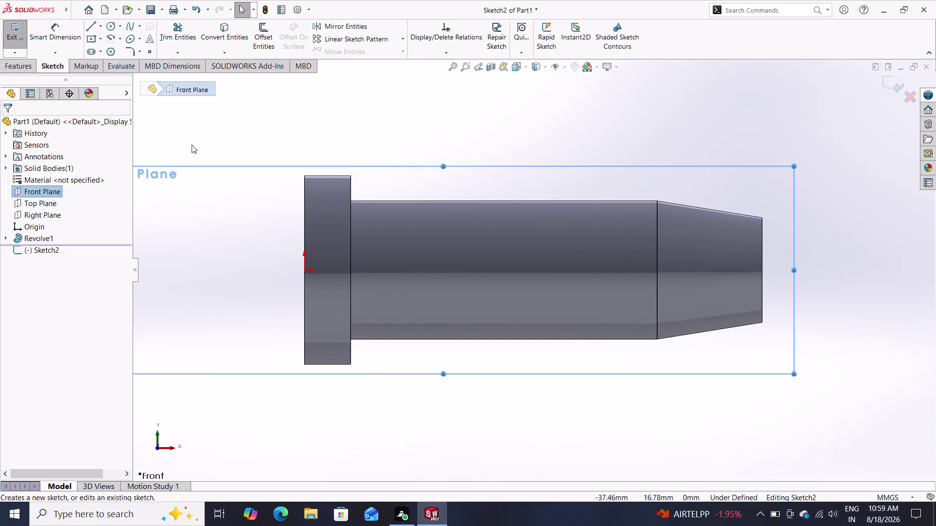
Draw a straight slot on the shaft, then undo the misplaced attempt.
click(98, 51)
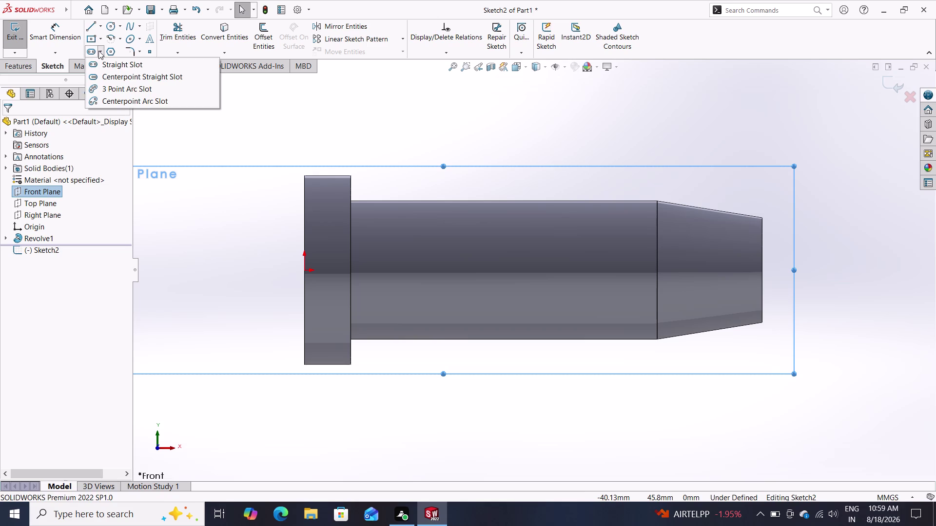
click(106, 63)
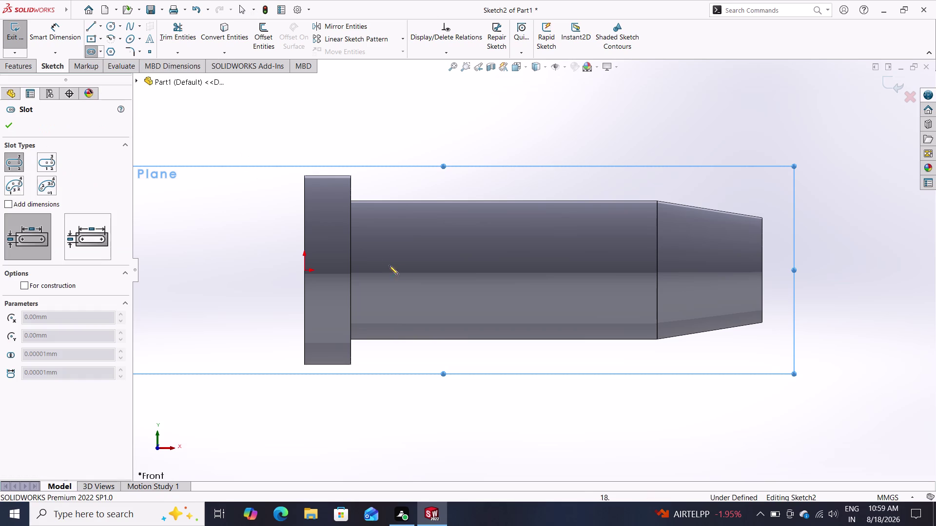
click(410, 258)
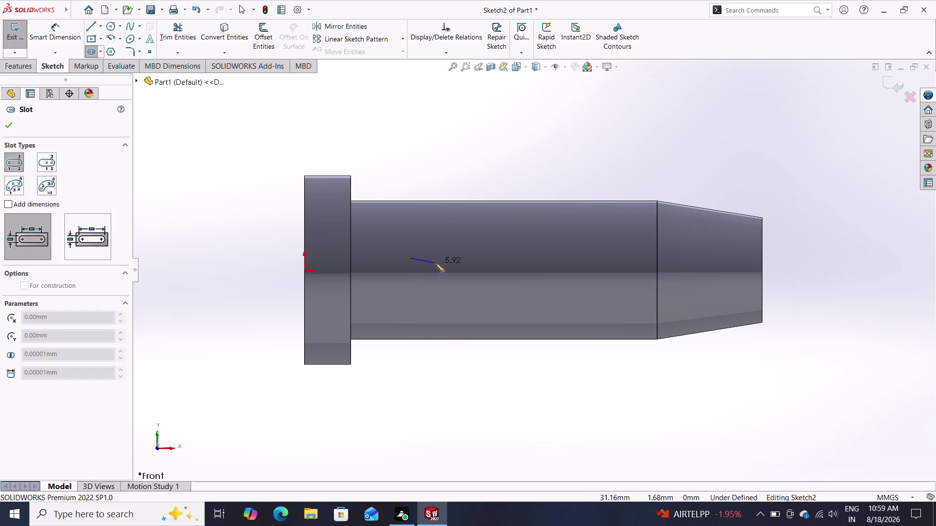
click(467, 259)
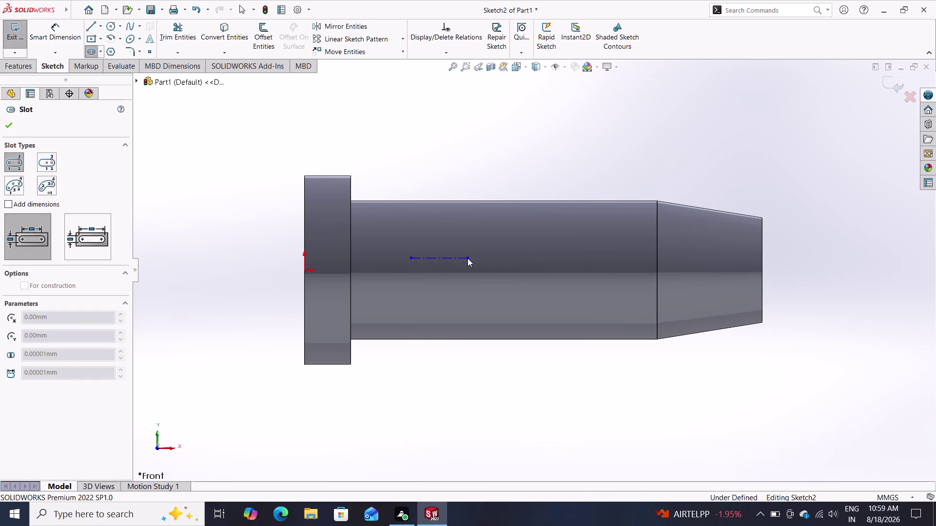
click(467, 268)
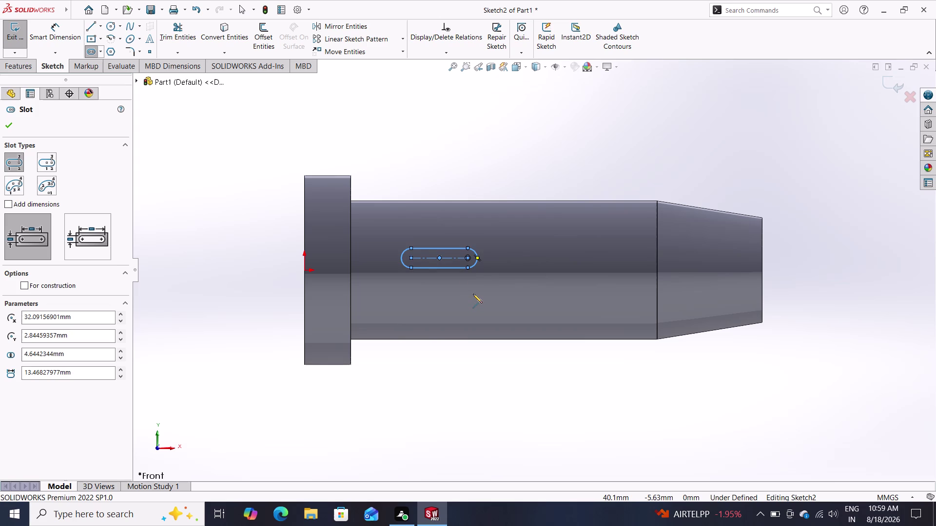
key(ctrl+z)
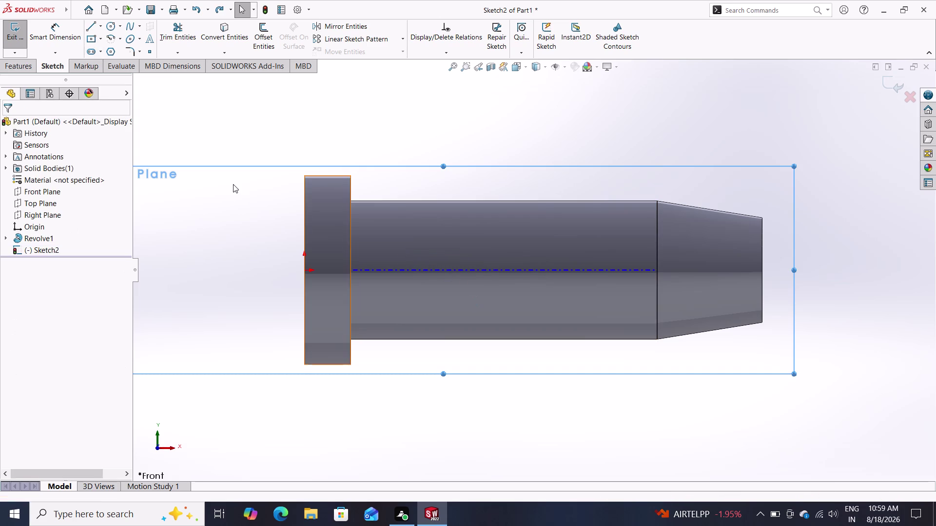
Redraw the straight slot along the shaft's centre axis.
click(92, 51)
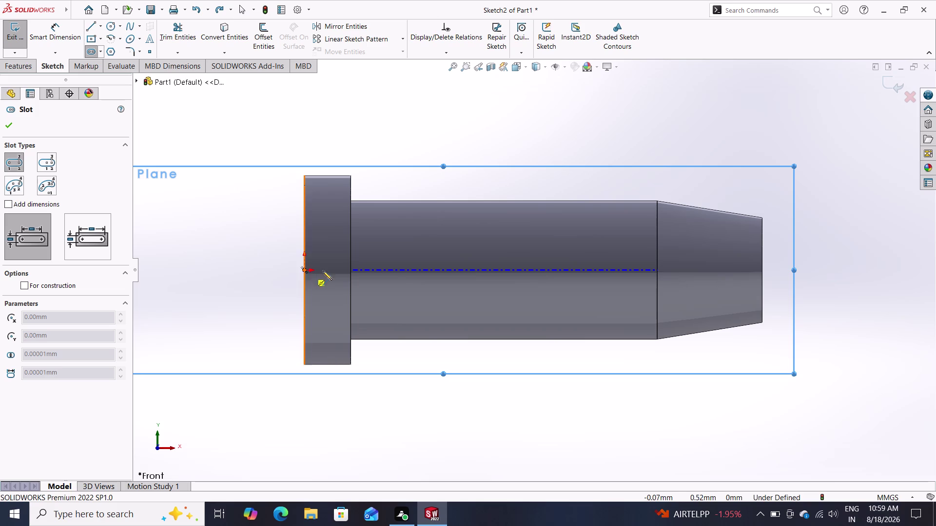
click(404, 271)
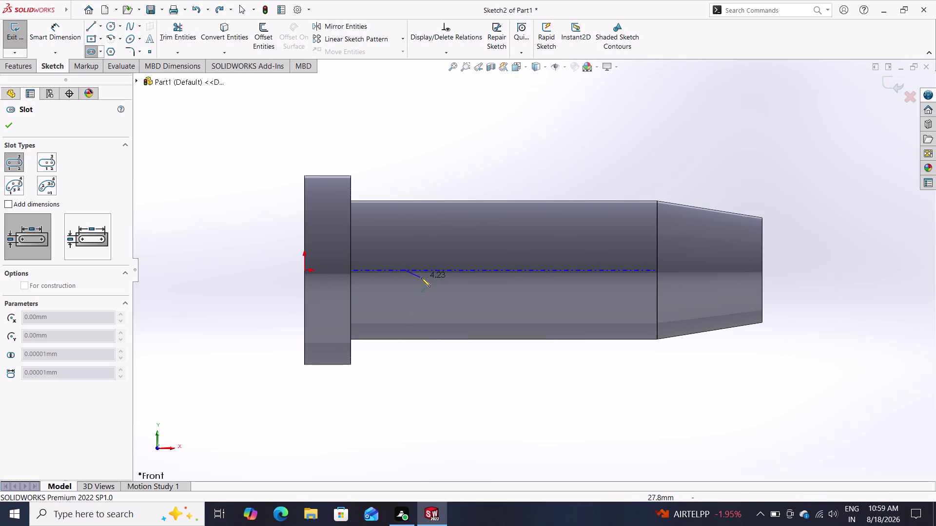
click(452, 271)
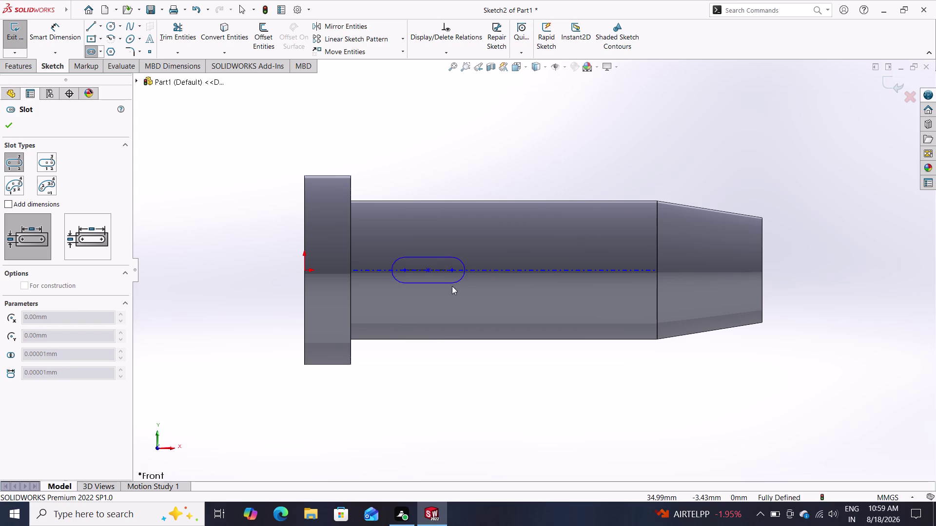
click(455, 290)
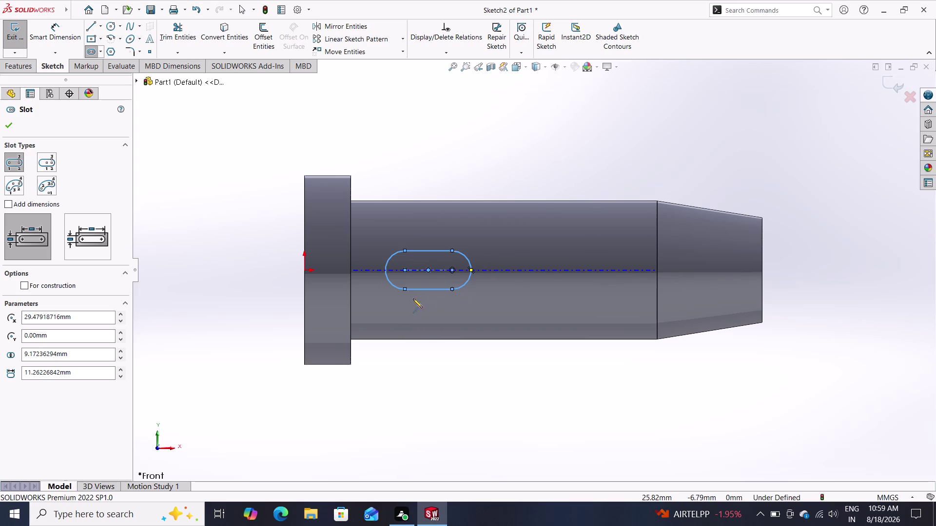
click(10, 130)
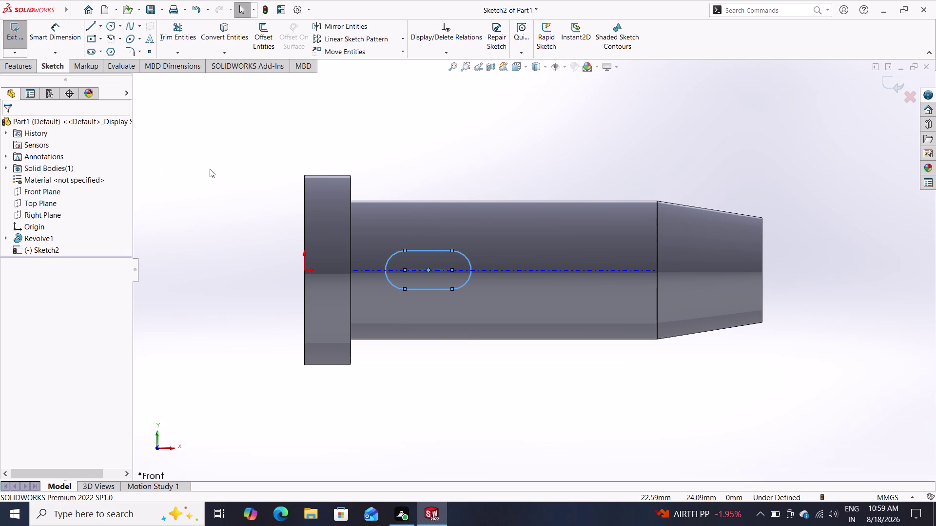
click(57, 36)
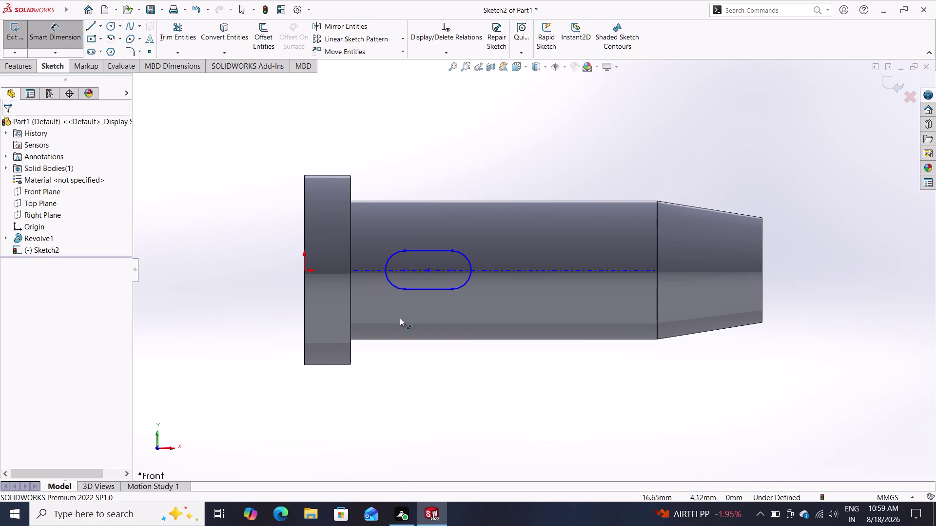
Dimension the slot's left centre 26 mm from the flange shoulder.
click(404, 270)
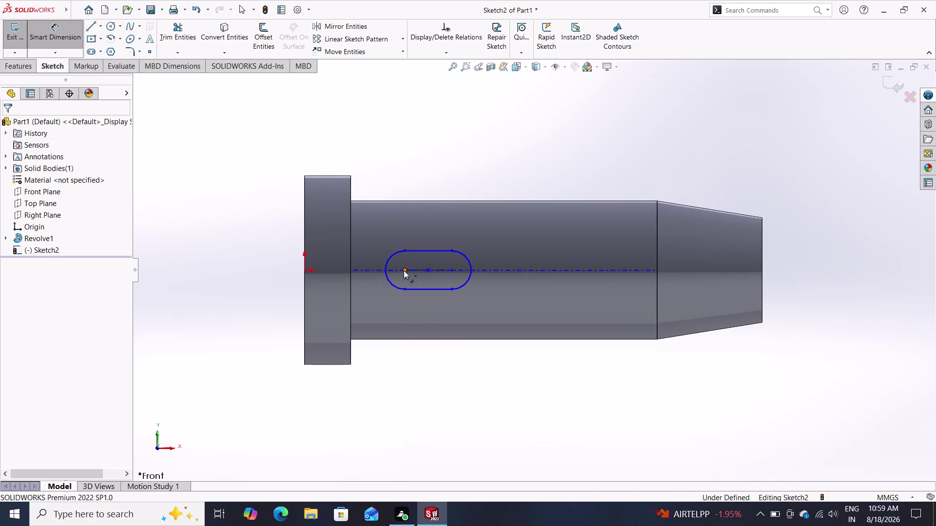
click(351, 200)
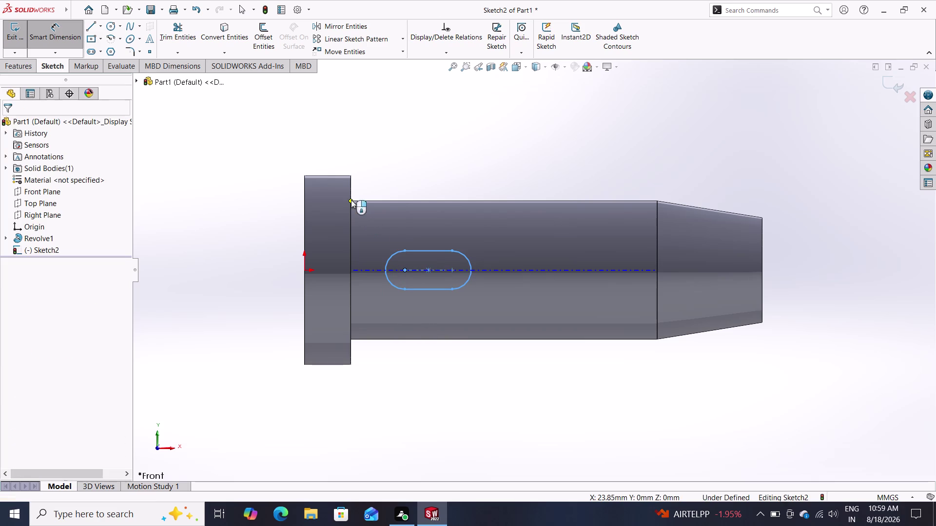
click(381, 127)
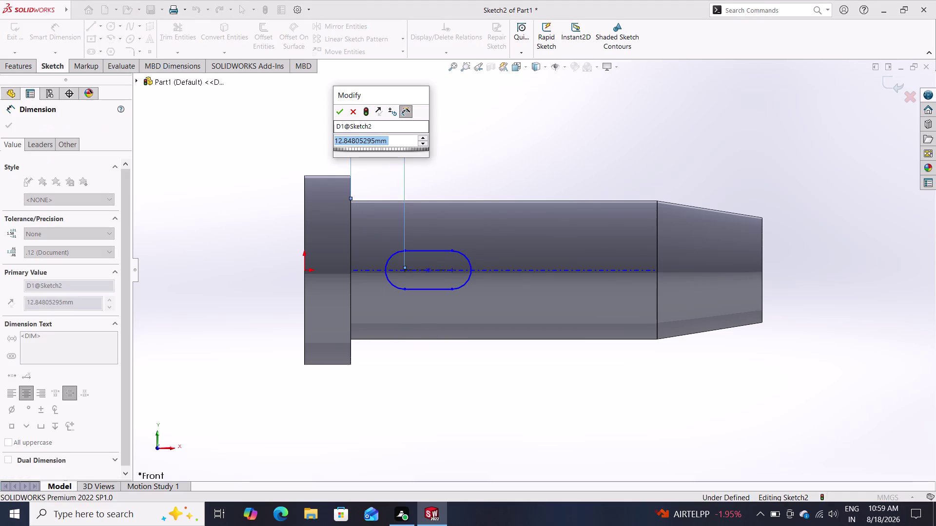
text(26)
key(Return)
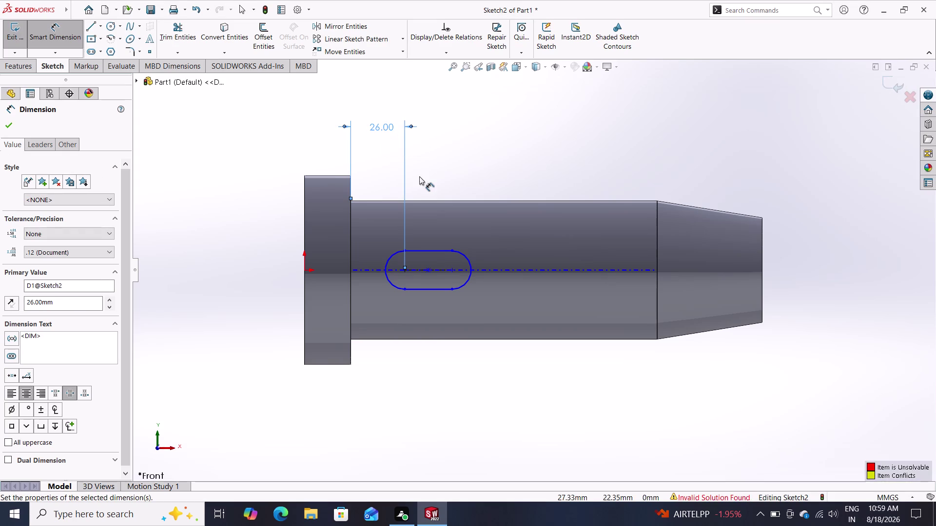
Set the slot's centre-to-centre length to 30 mm.
click(403, 271)
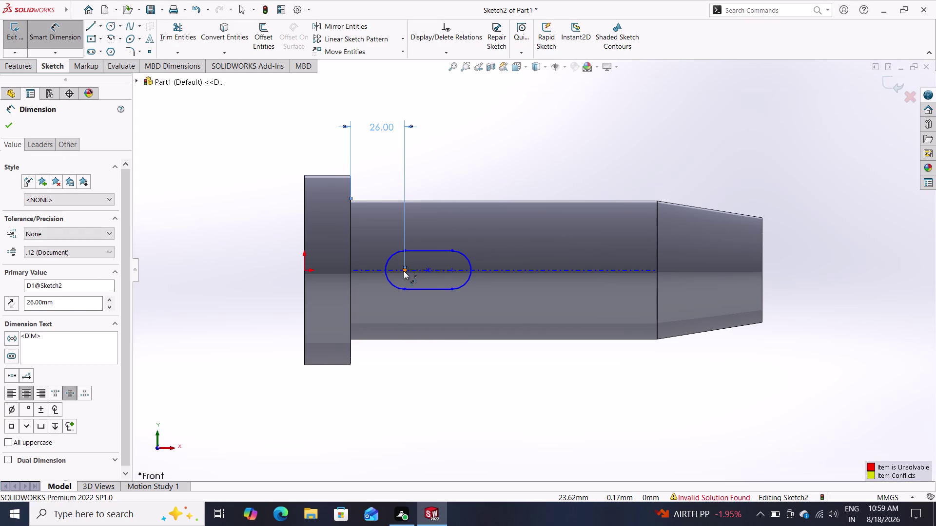
click(453, 269)
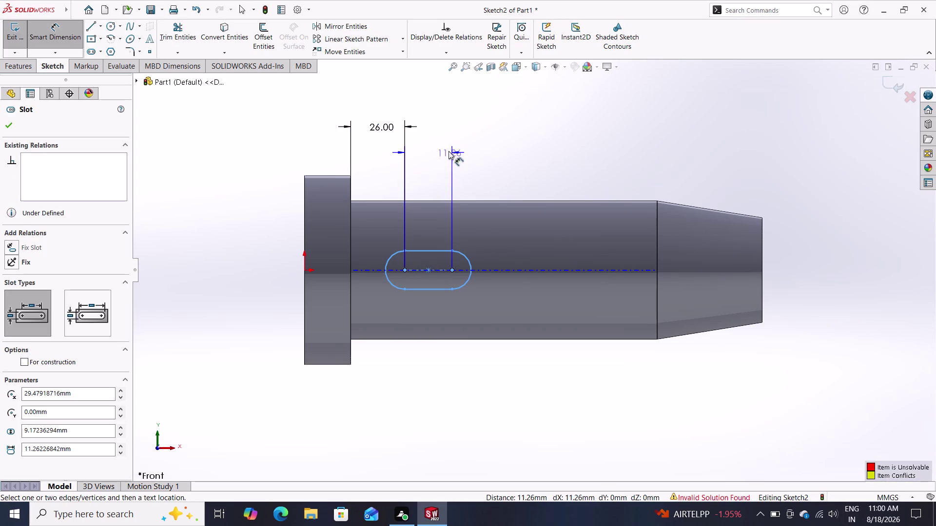
click(432, 148)
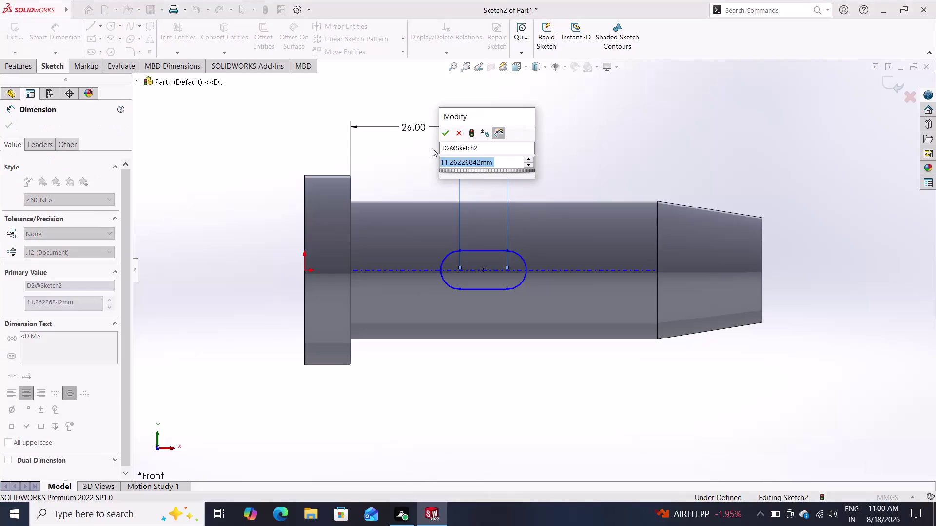
text(30)
key(Return)
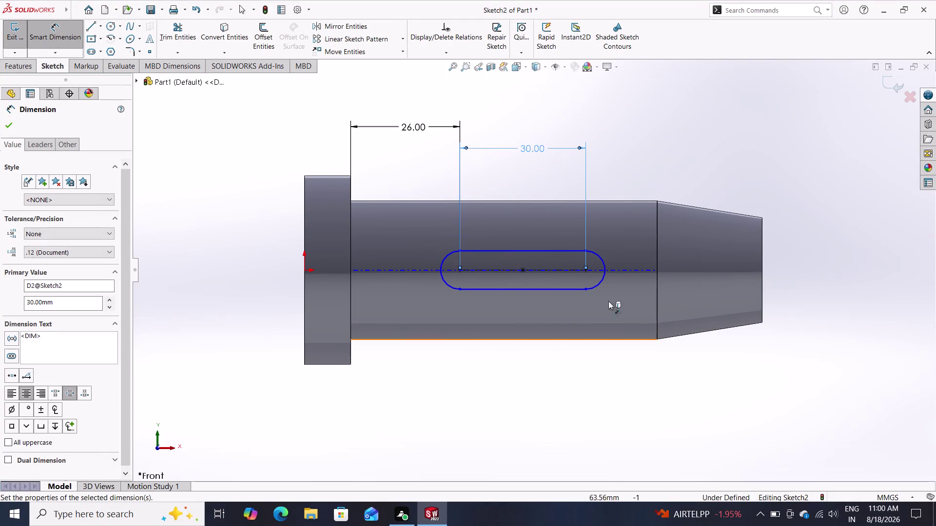
Give the slot's rounded end a 9 mm radius.
click(602, 261)
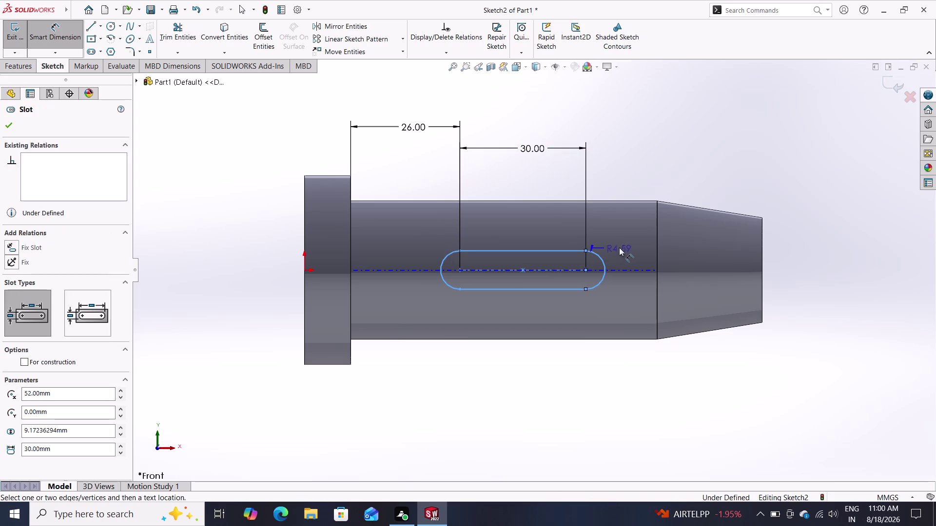
click(622, 241)
key(9)
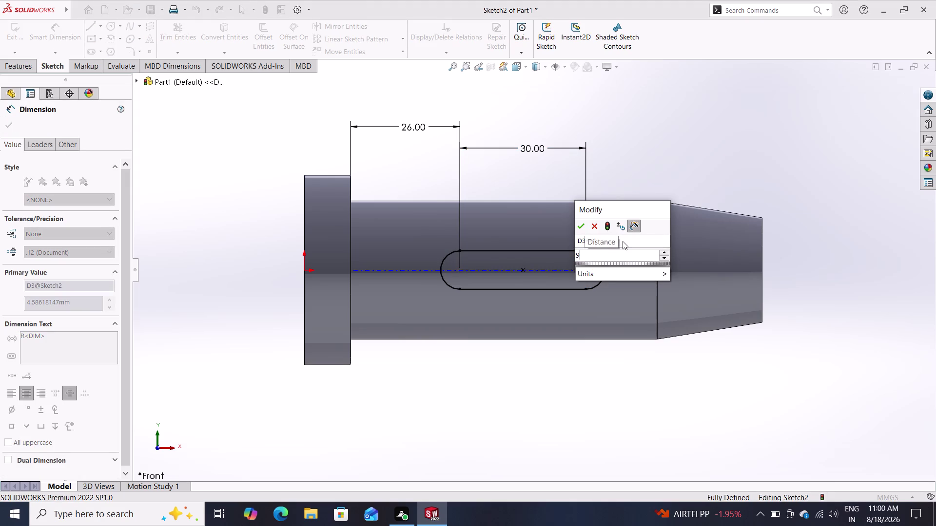
key(Return)
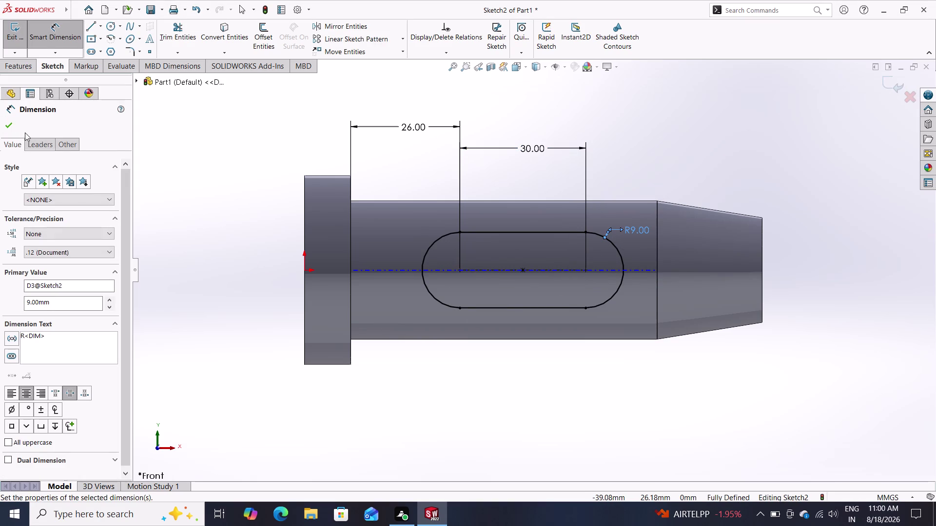
click(8, 125)
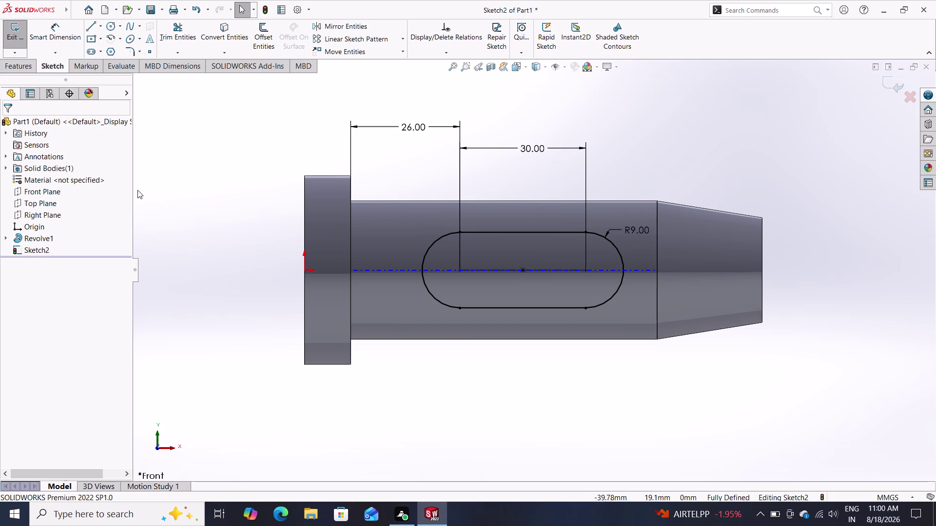
click(18, 65)
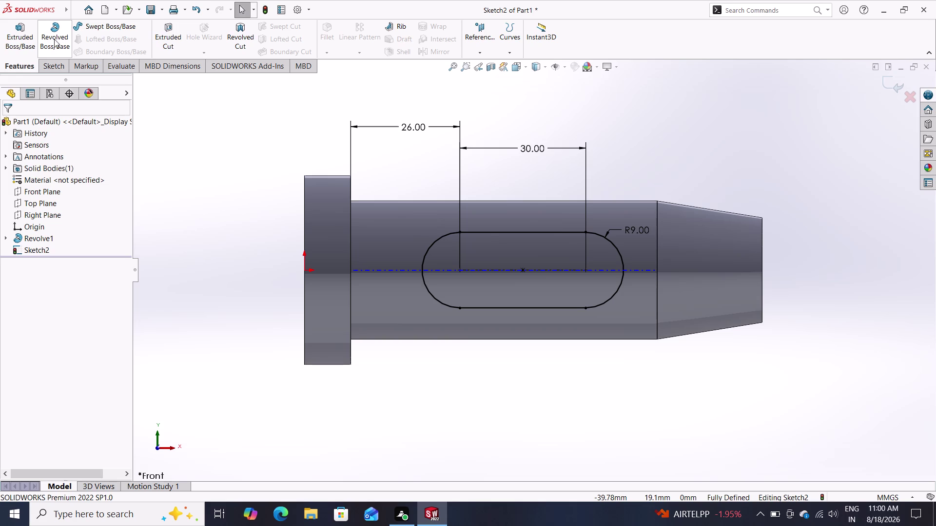
Cancel the accidental boss, then extrude-cut the slot Through All – Both directions.
click(17, 38)
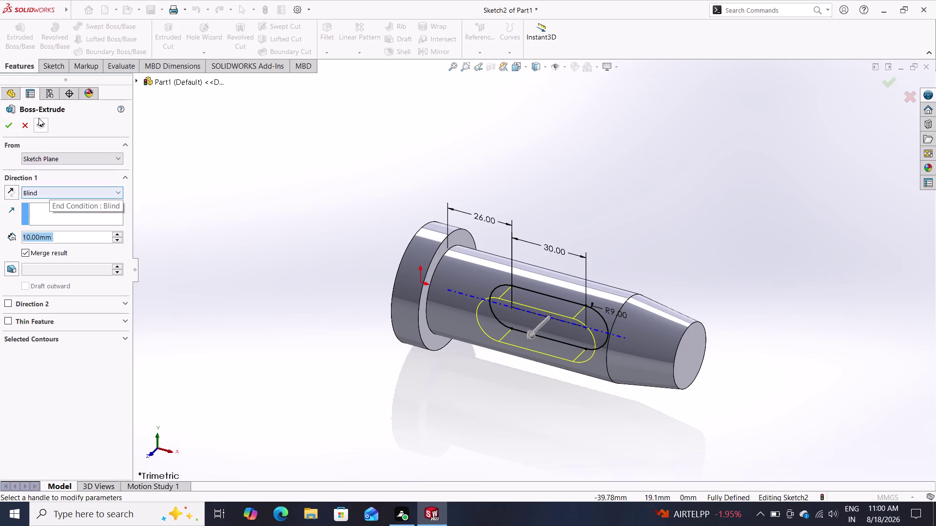
click(25, 120)
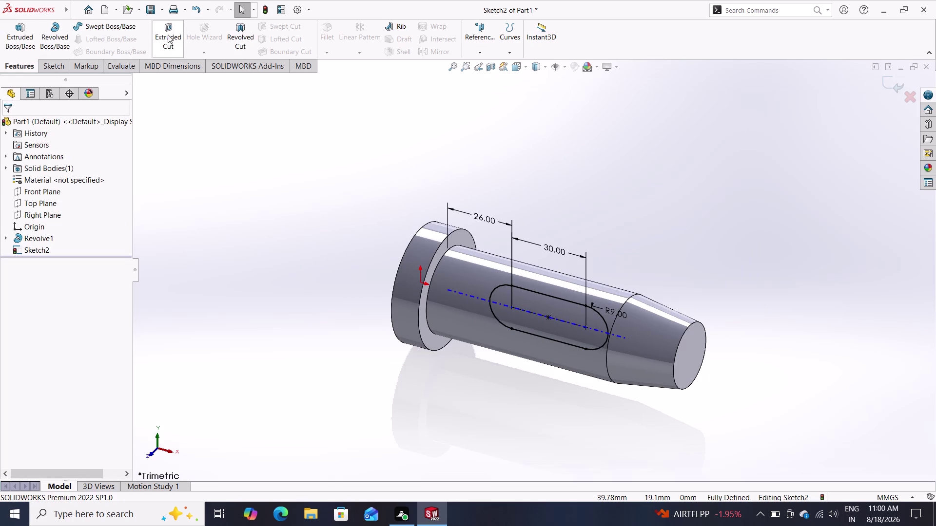
click(173, 32)
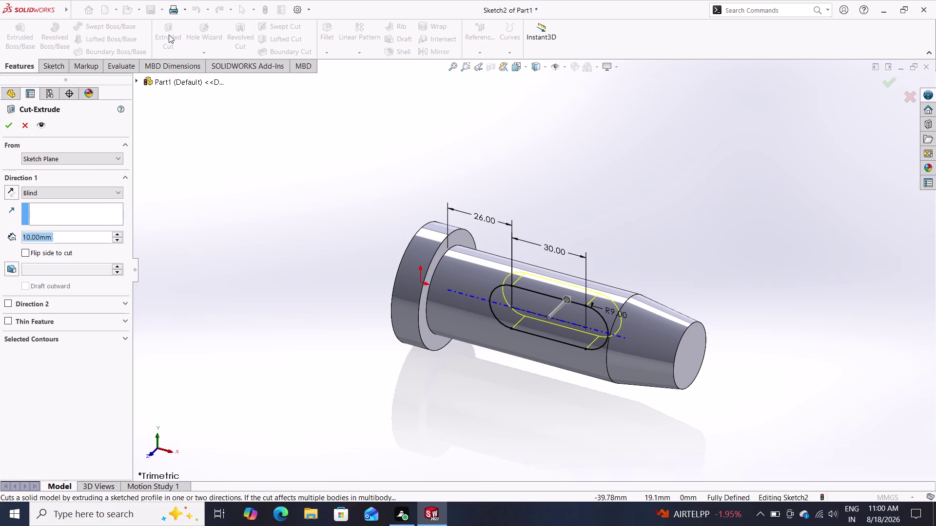
click(88, 193)
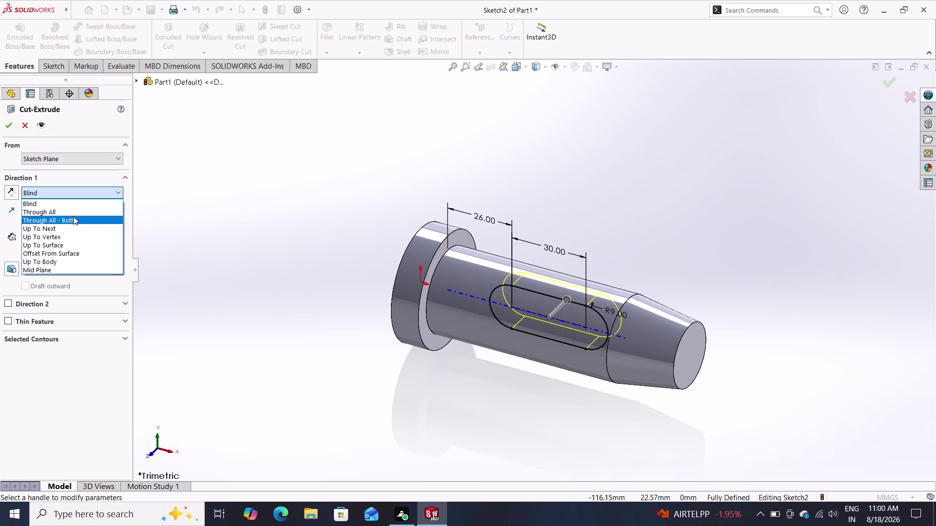
click(74, 213)
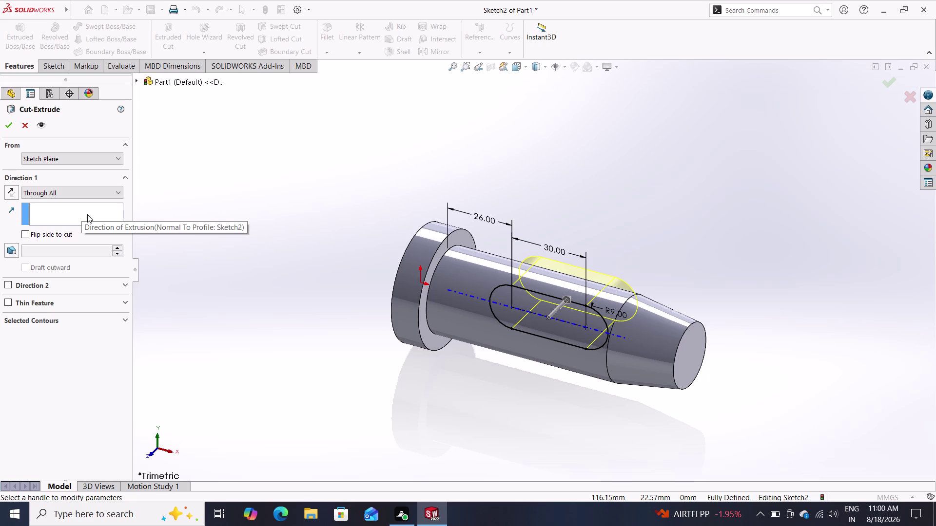
click(81, 199)
click(88, 193)
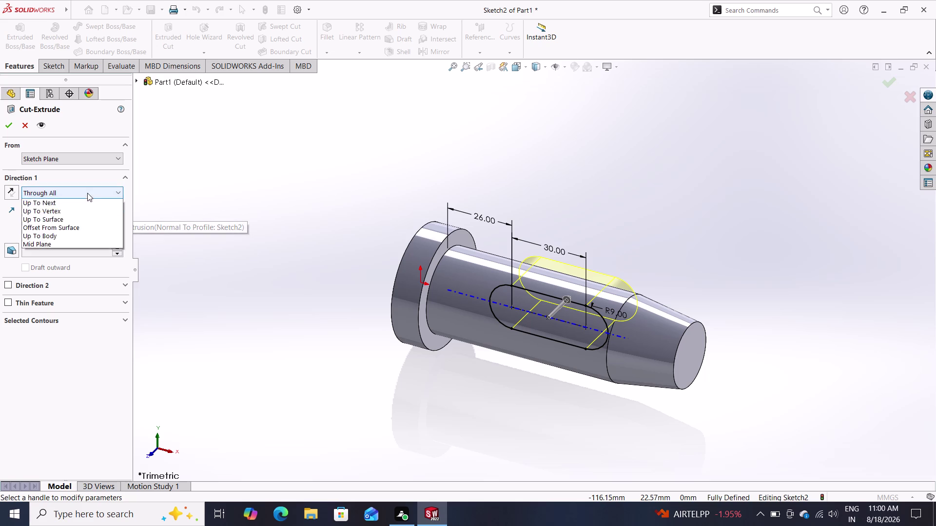
click(70, 221)
click(8, 127)
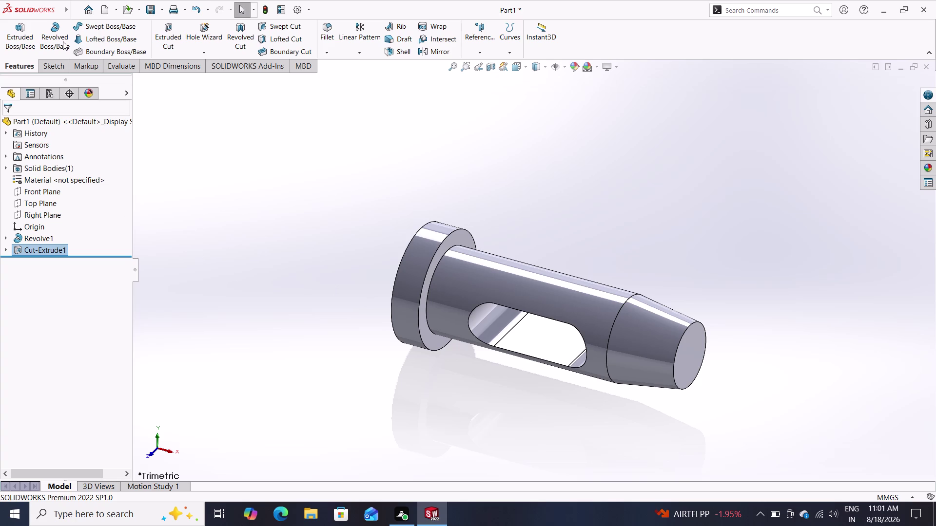
click(331, 30)
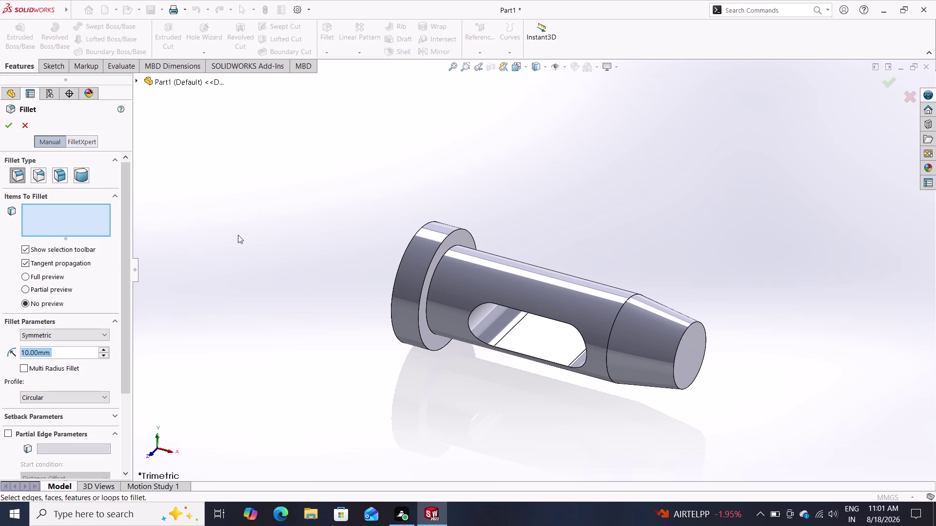
Apply a 2 mm fillet to the tapered end's outer circular edge.
key(2)
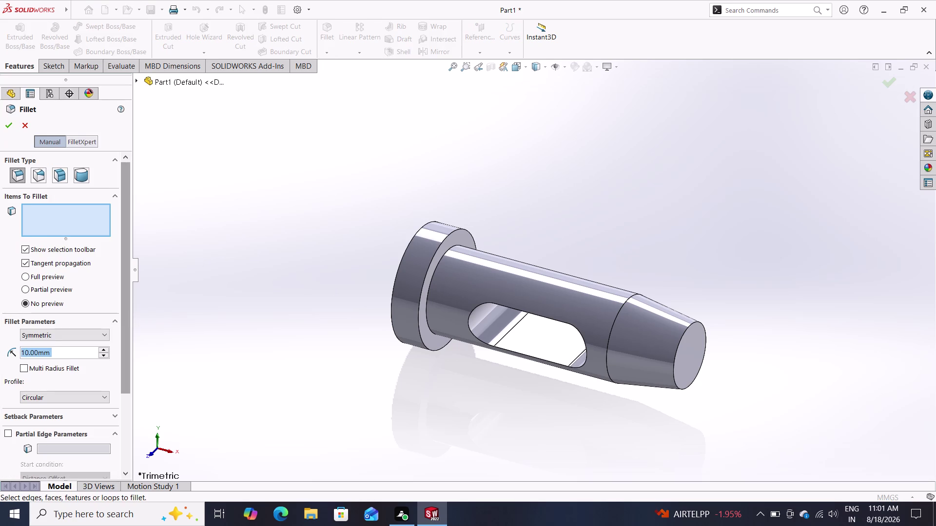
key(Return)
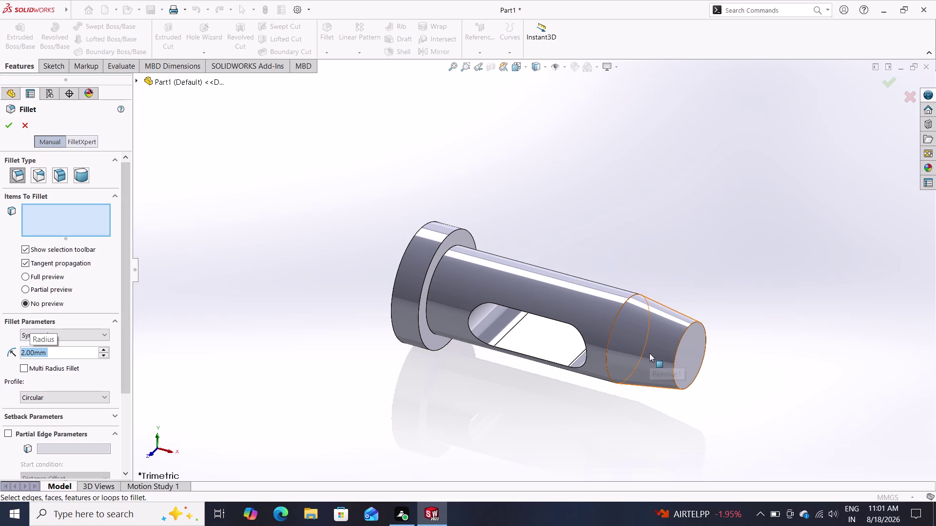
click(677, 348)
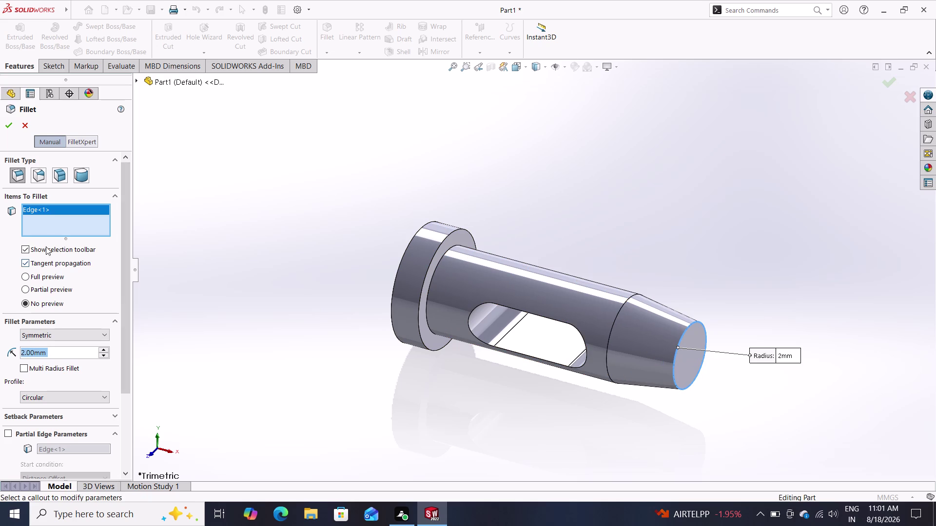
click(11, 123)
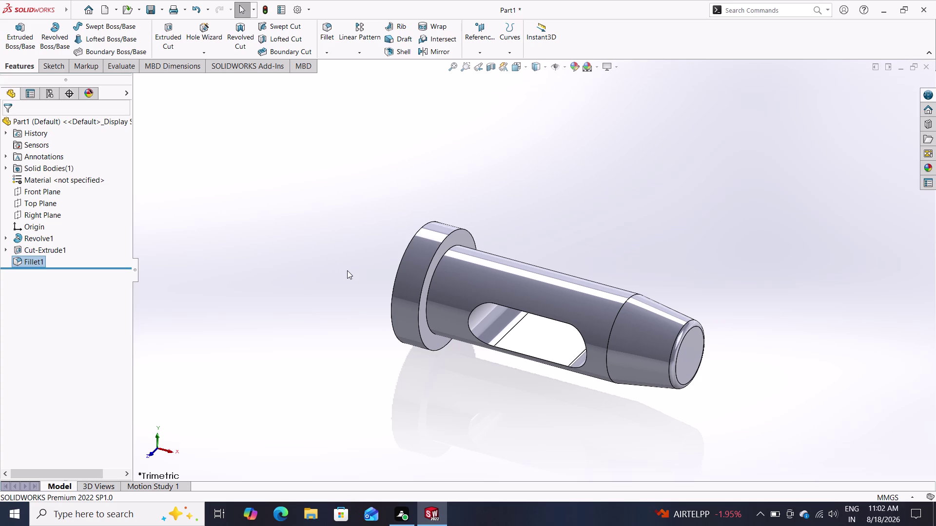
click(688, 353)
Draw a centre circle at the origin on the tapered end face.
click(731, 325)
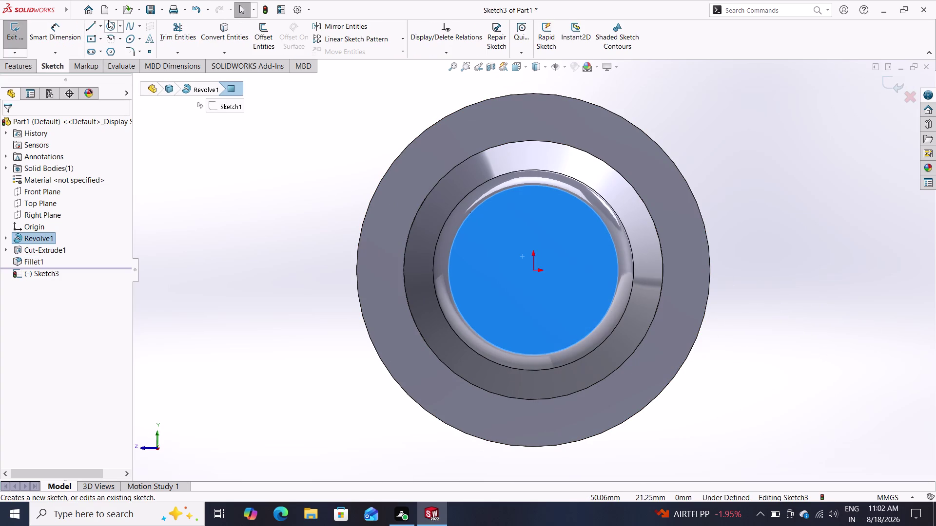
click(109, 22)
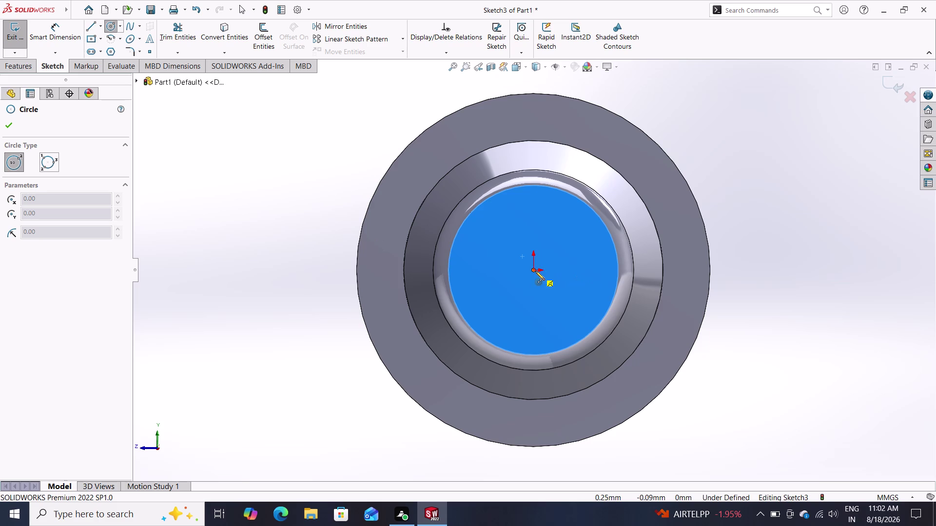
drag(535, 271, 541, 270)
click(583, 298)
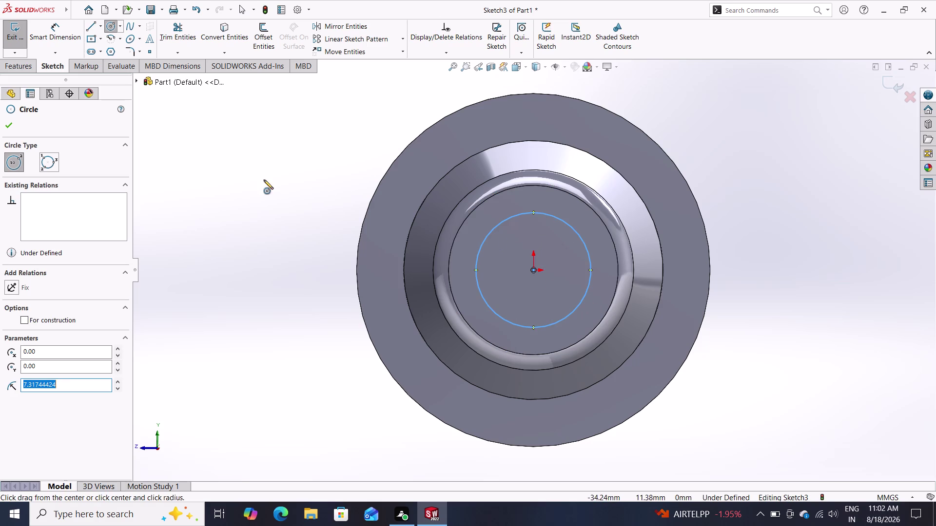
click(51, 36)
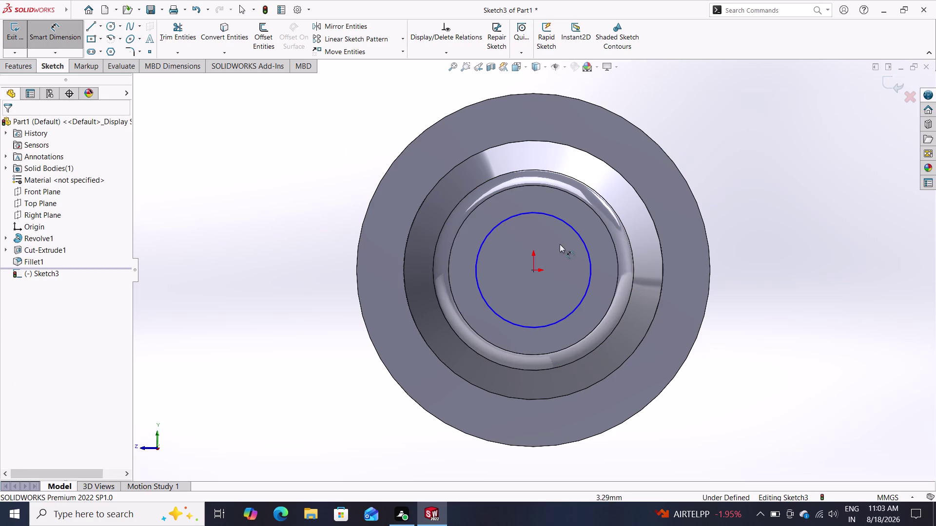
Dimension the circle to a 16 mm diameter.
click(576, 233)
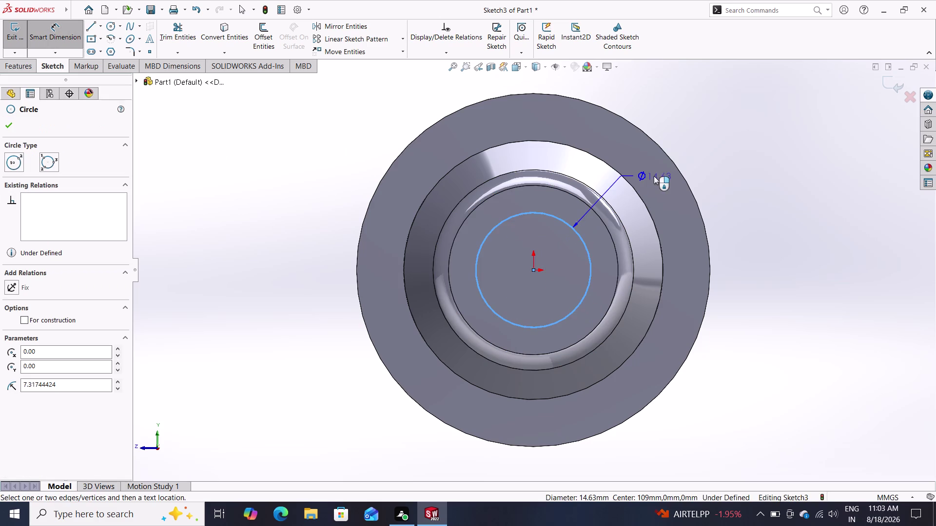
click(715, 150)
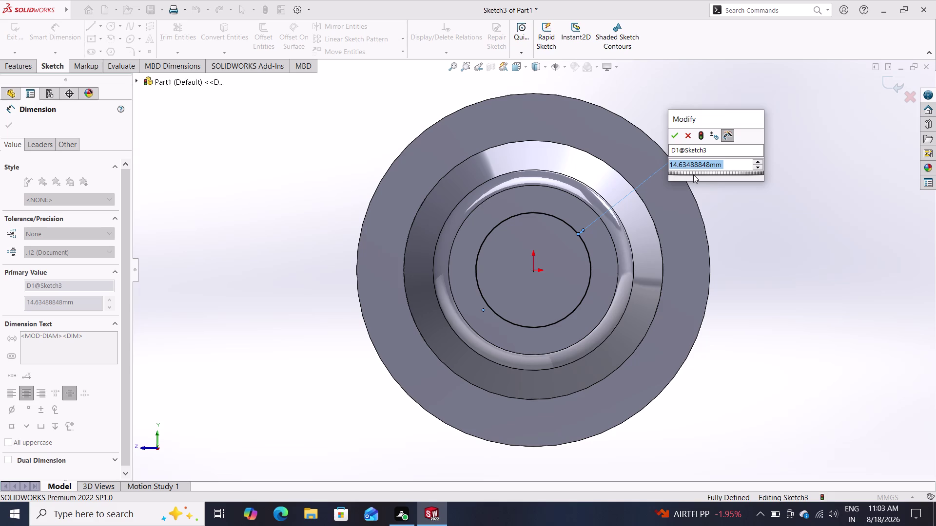
text(16)
key(Return)
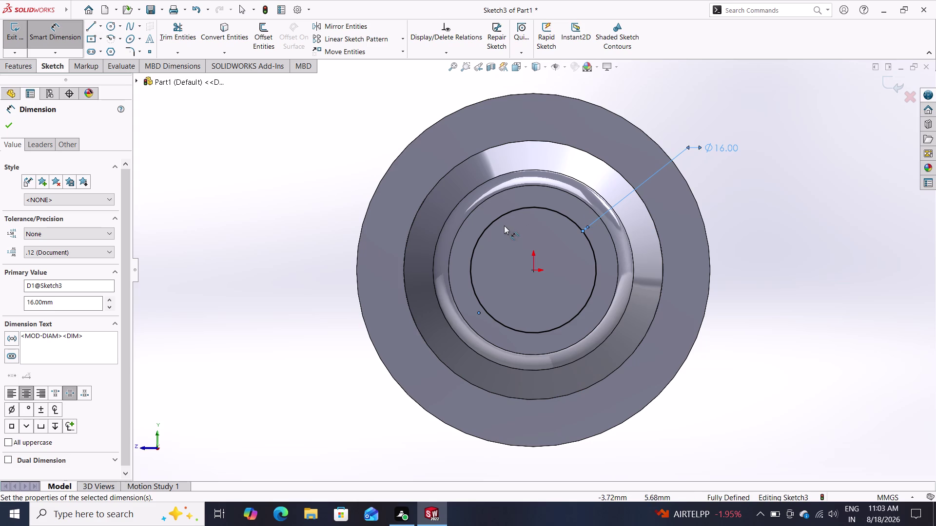
click(16, 64)
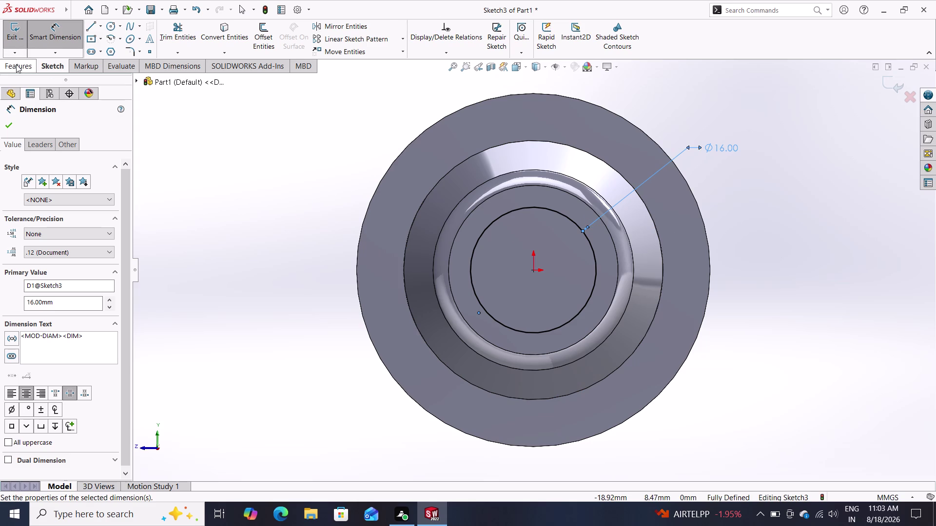
Cut the 16 mm bore Up To Next, replacing an initial 25 mm blind depth.
click(170, 29)
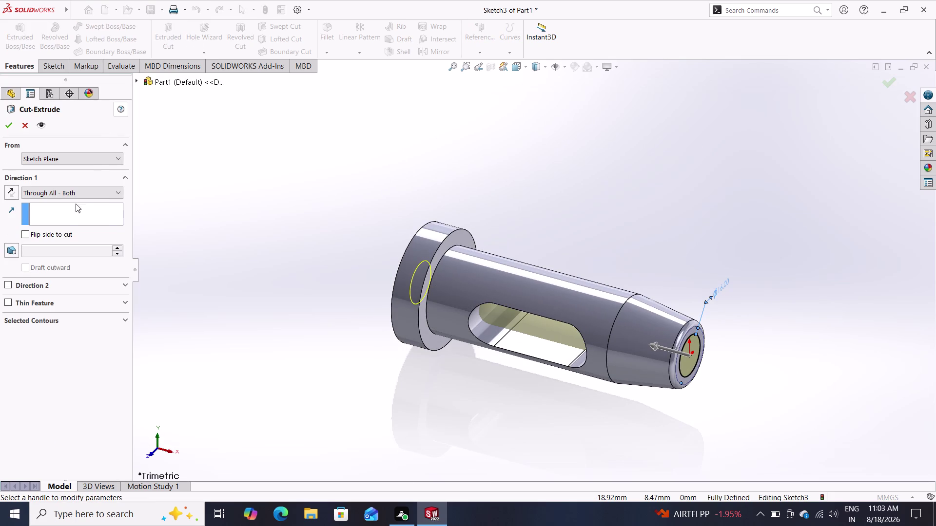
click(81, 194)
click(72, 206)
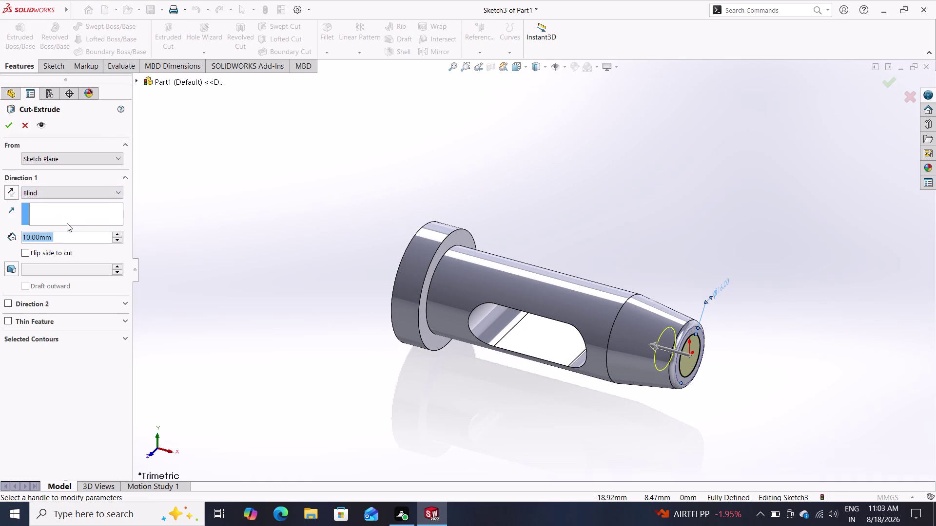
text(25)
key(Return)
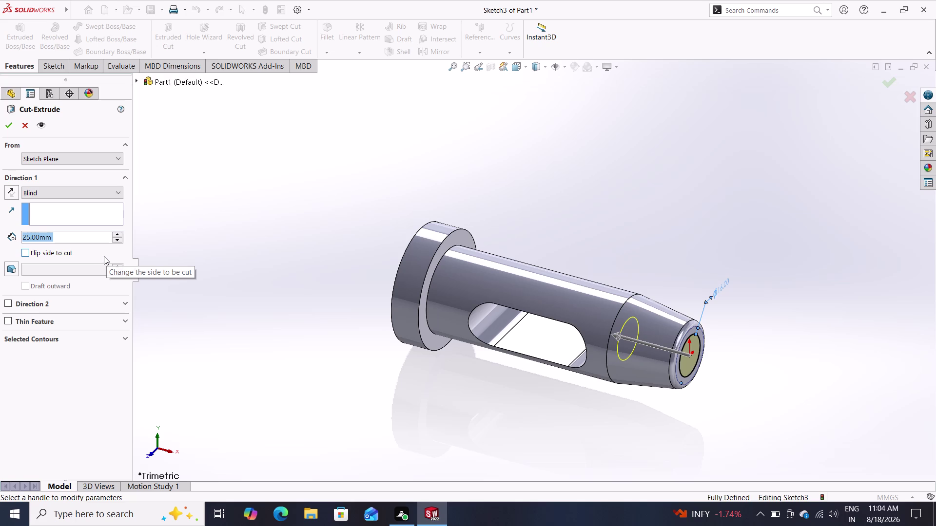
click(89, 195)
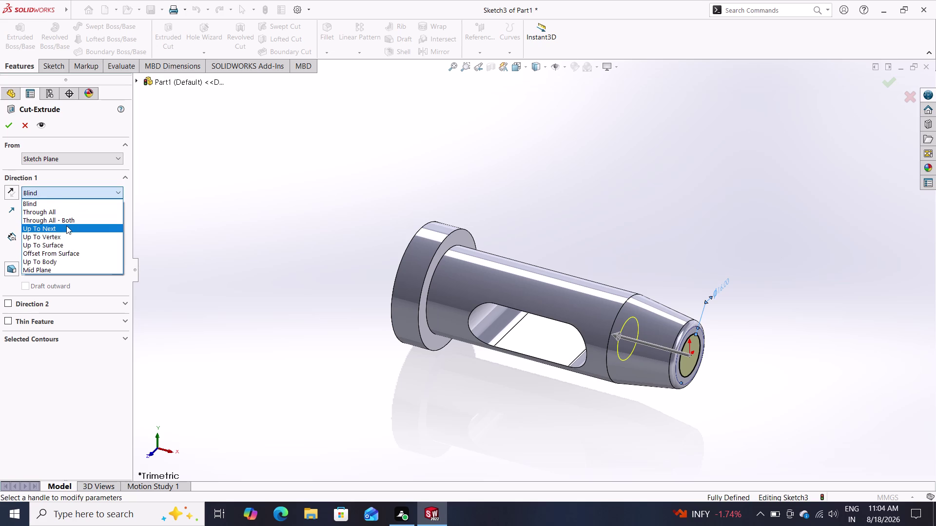
click(66, 225)
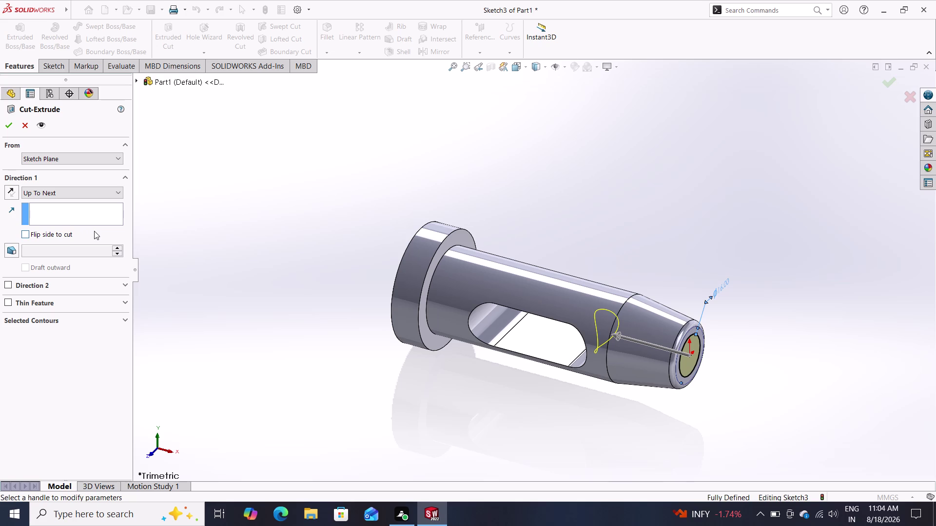
click(6, 122)
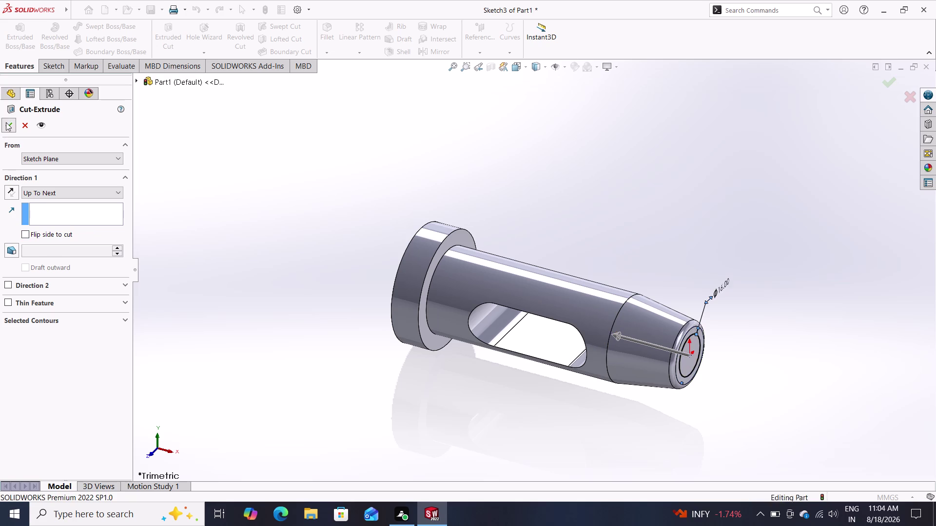
middle_drag(357, 386, 436, 389)
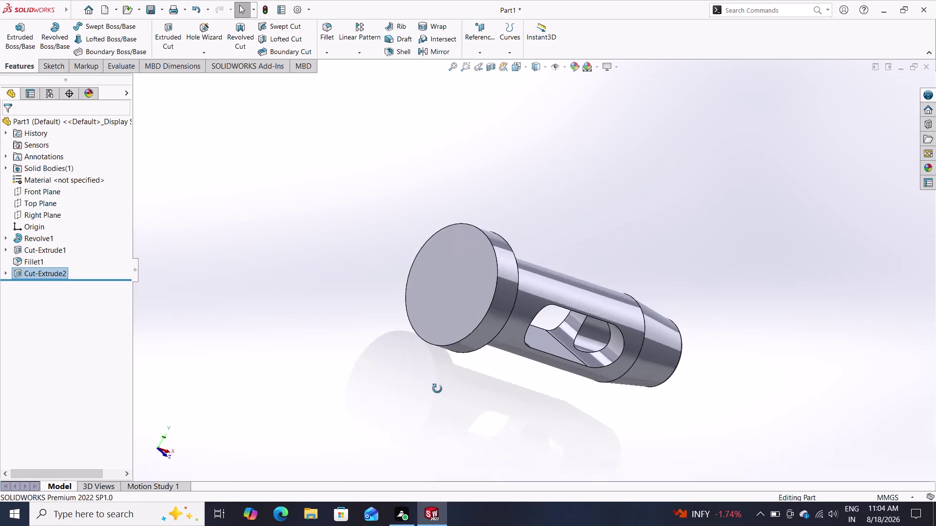
middle_drag(436, 388, 330, 316)
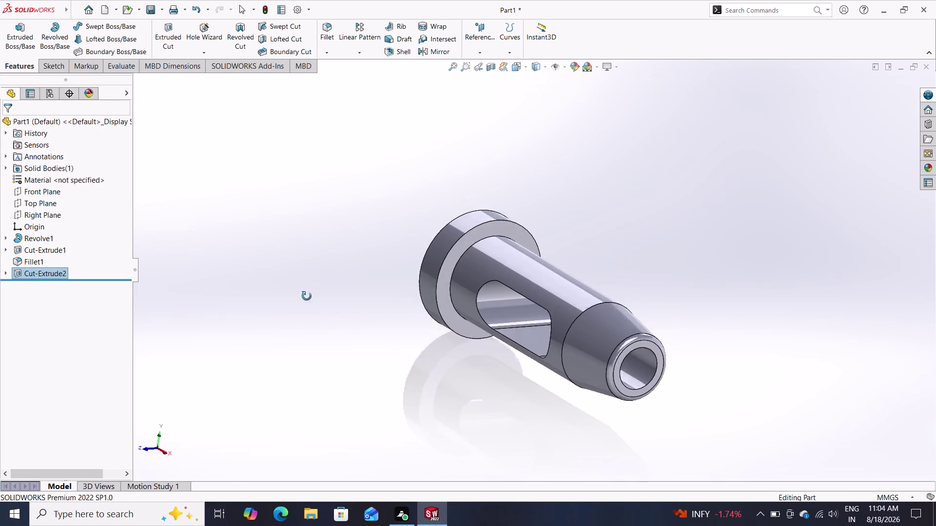
middle_drag(330, 315, 372, 282)
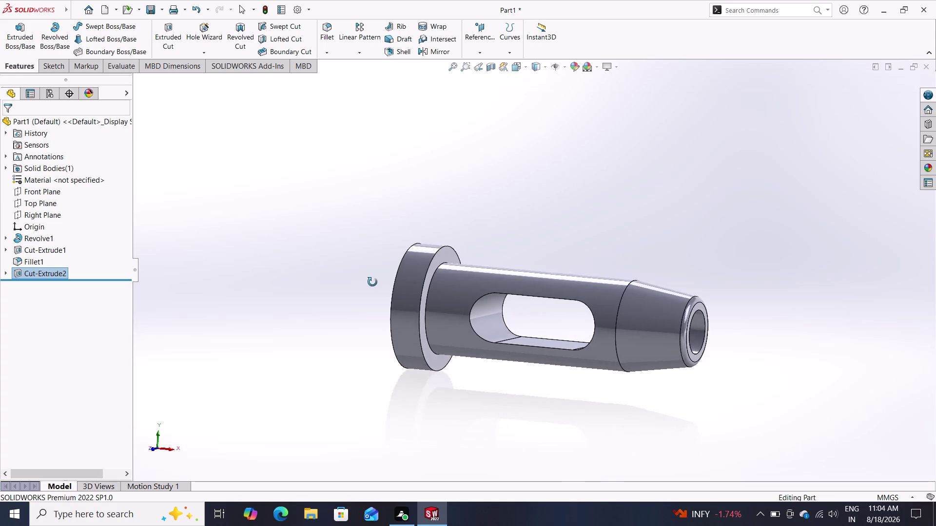
middle_drag(371, 282, 400, 286)
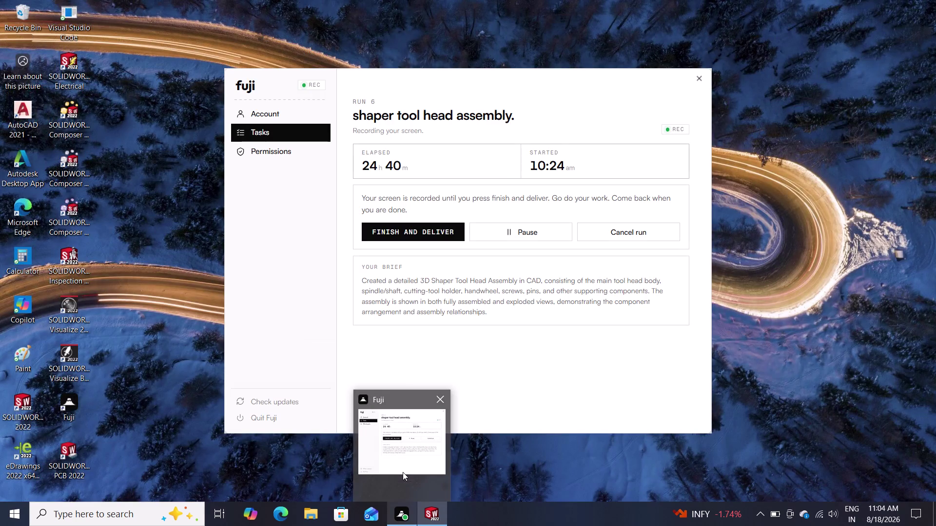
click(249, 272)
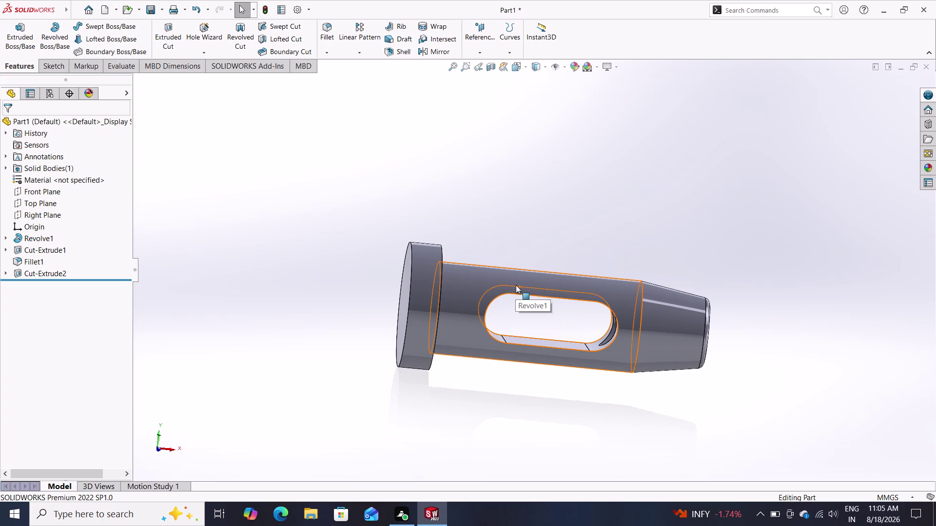
Orbit to the bored end and open Edit Material for the shaft.
middle_drag(531, 270, 505, 293)
middle_drag(592, 149, 542, 179)
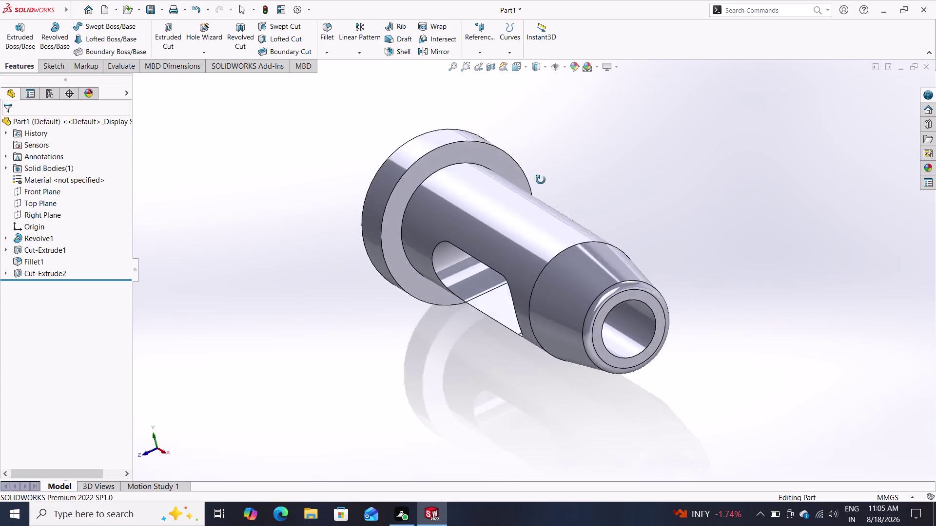
middle_drag(541, 180, 448, 172)
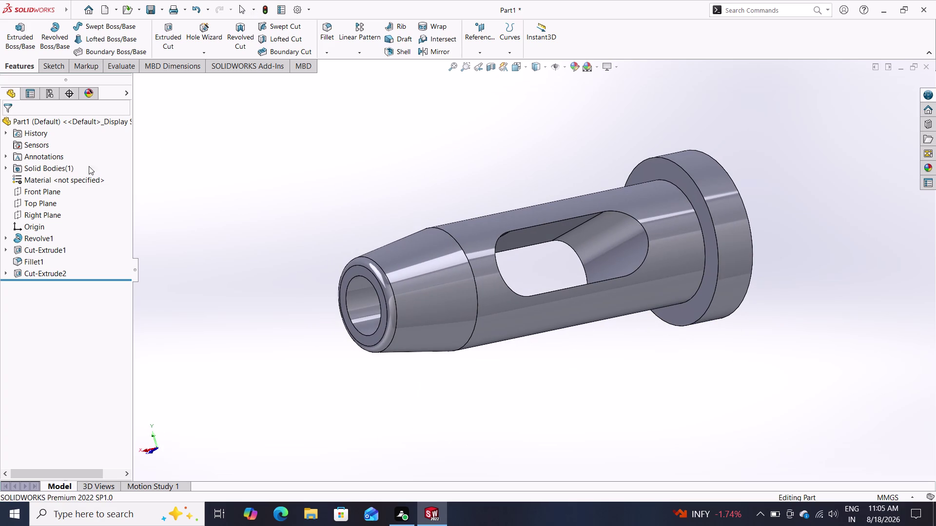
right_click(77, 175)
click(91, 181)
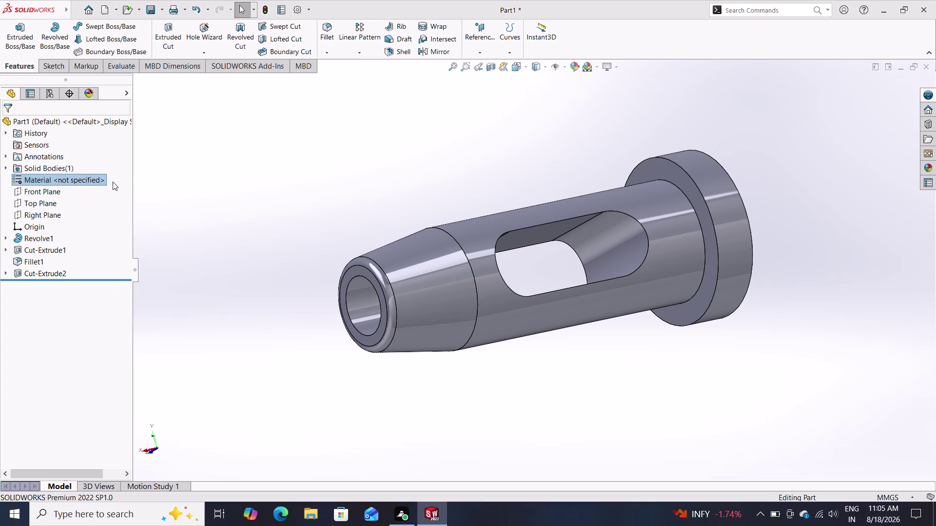
scroll(down, 3)
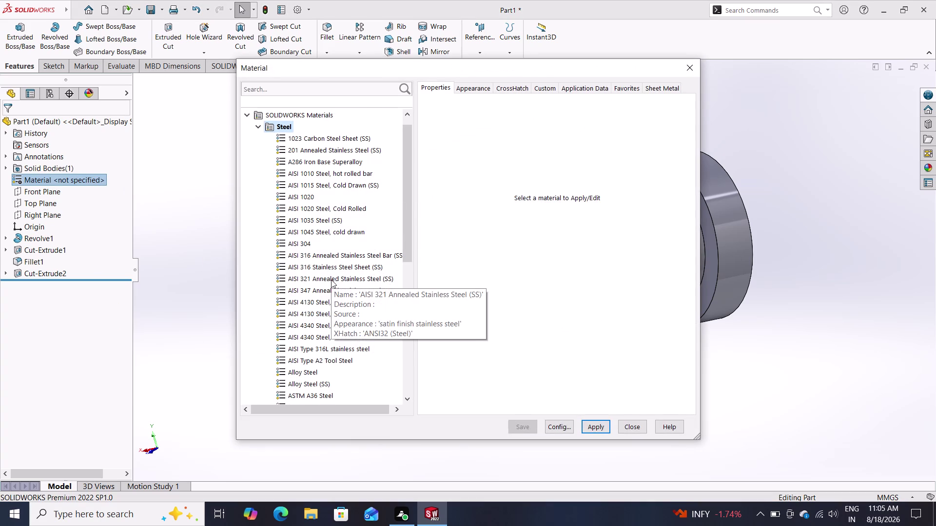
Apply Plain Carbon Steel from the material library and close it.
scroll(down, 3)
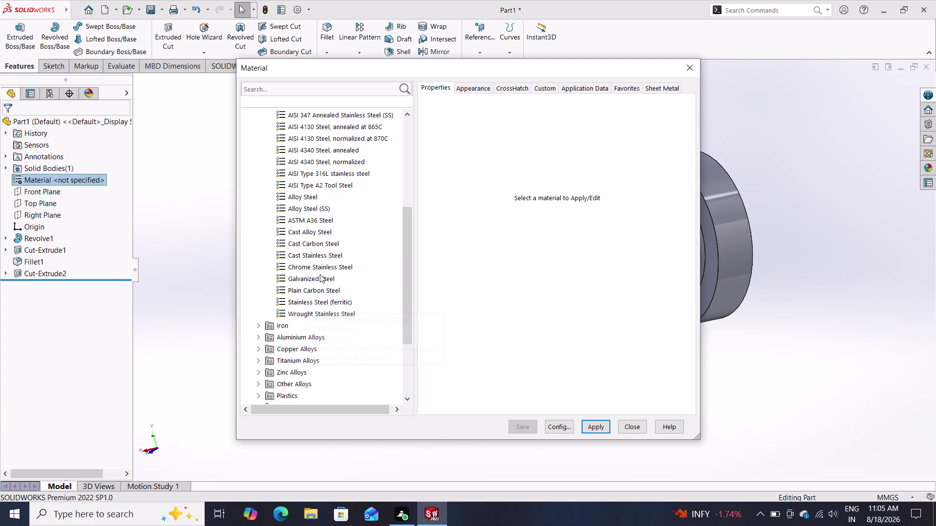
scroll(down, 3)
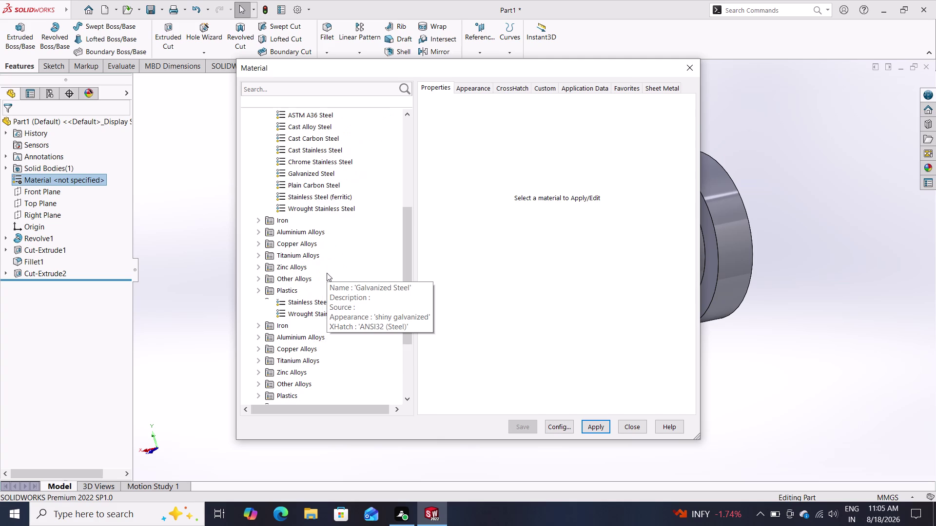
scroll(up, 3)
click(317, 190)
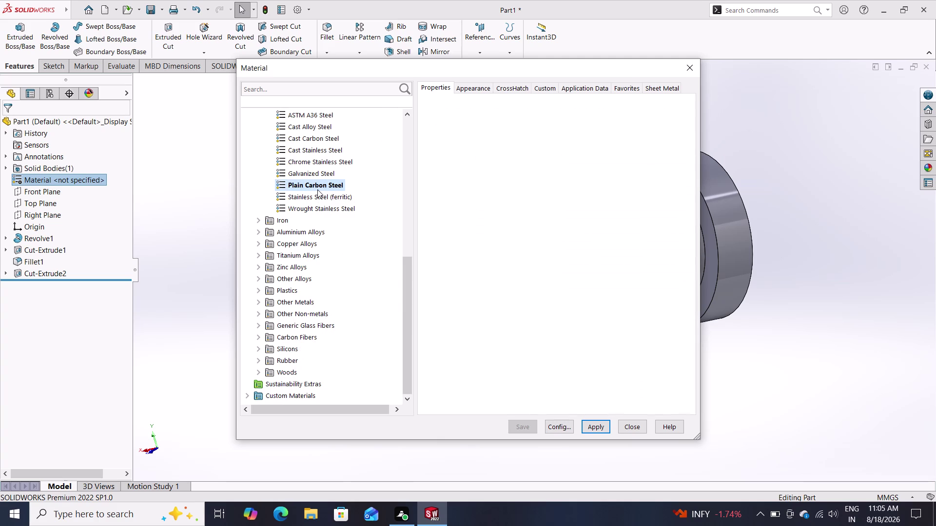
click(599, 427)
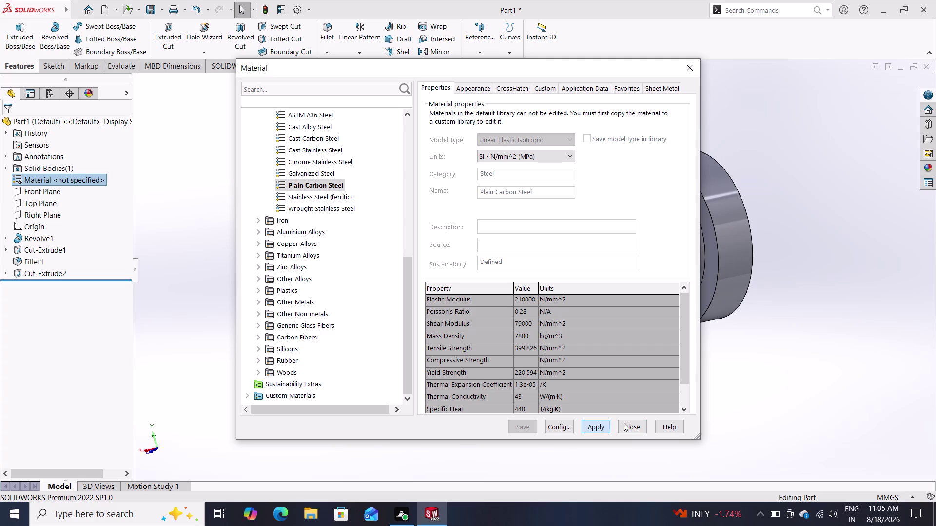
click(629, 425)
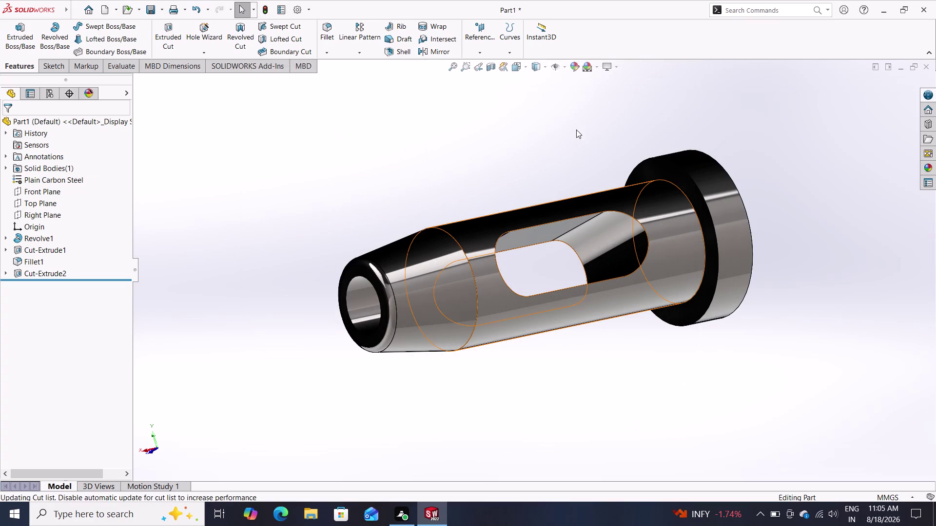
click(595, 64)
click(610, 96)
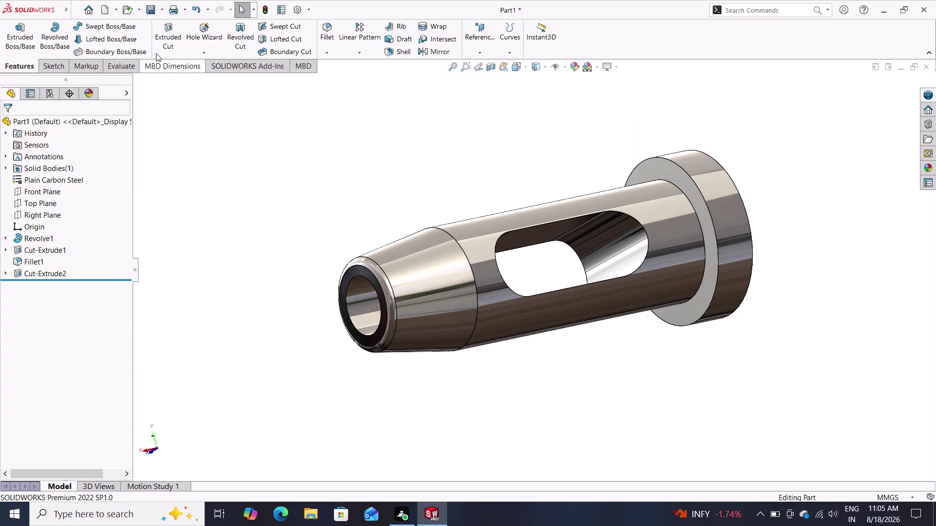
click(161, 11)
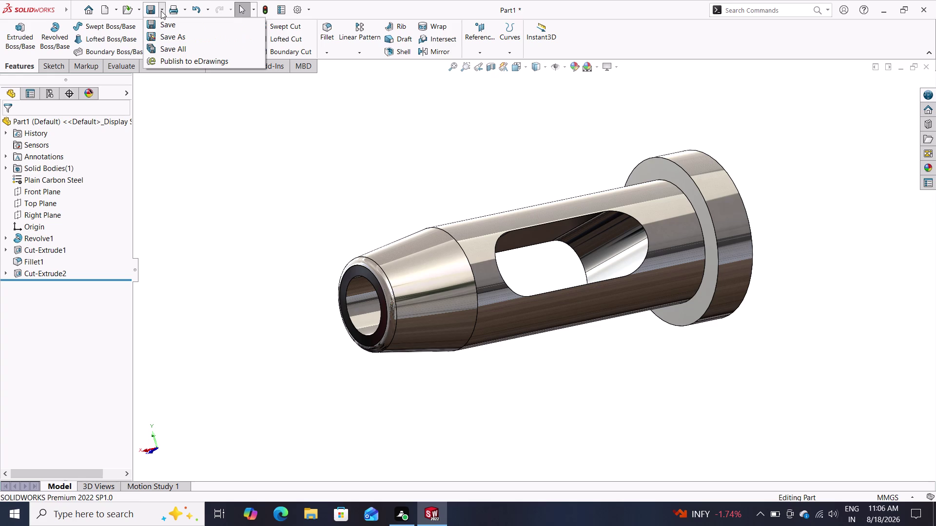
Save the part with Save As under the name 'tool holder'.
click(170, 38)
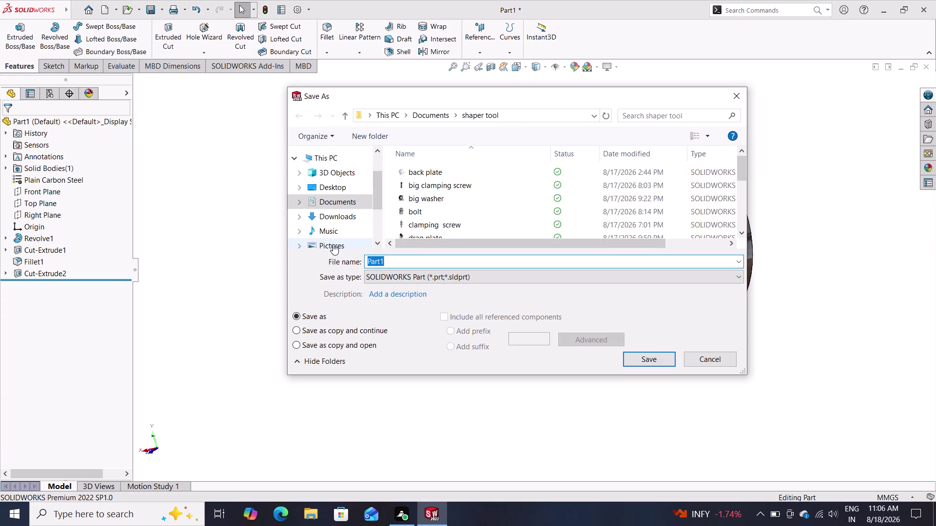
text(t)
text(ool ho)
text(lder)
key(Return)
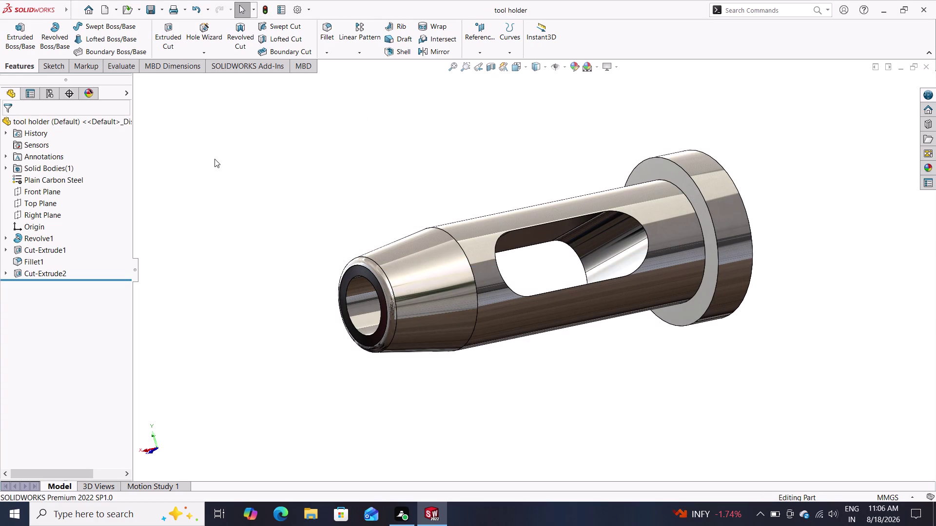
click(138, 12)
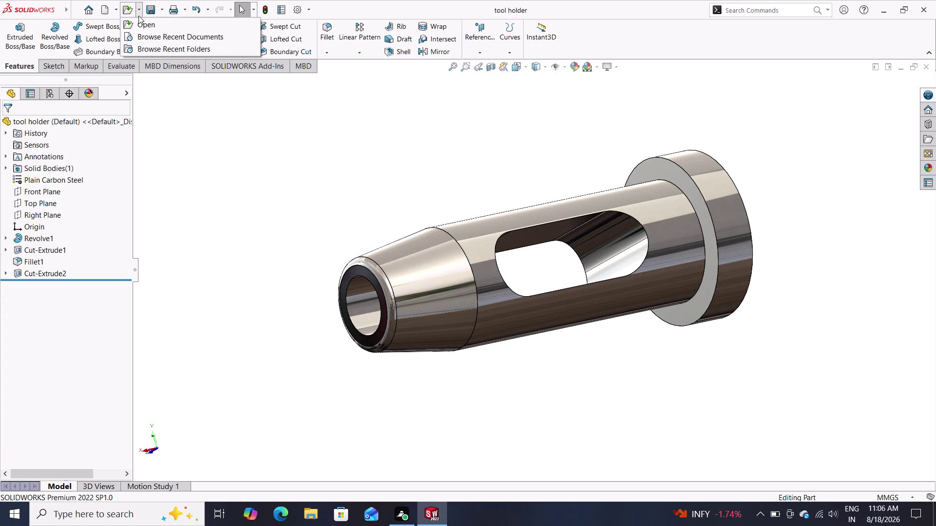
click(145, 23)
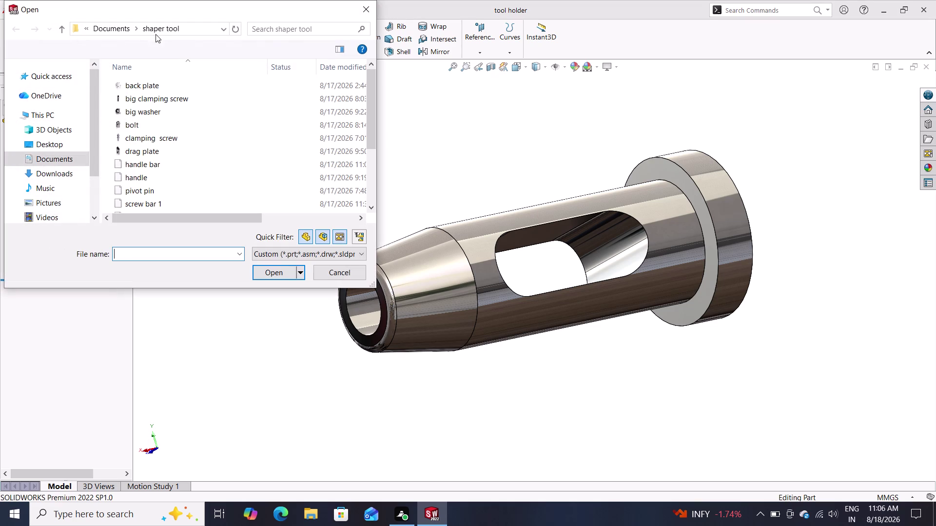
scroll(down, 3)
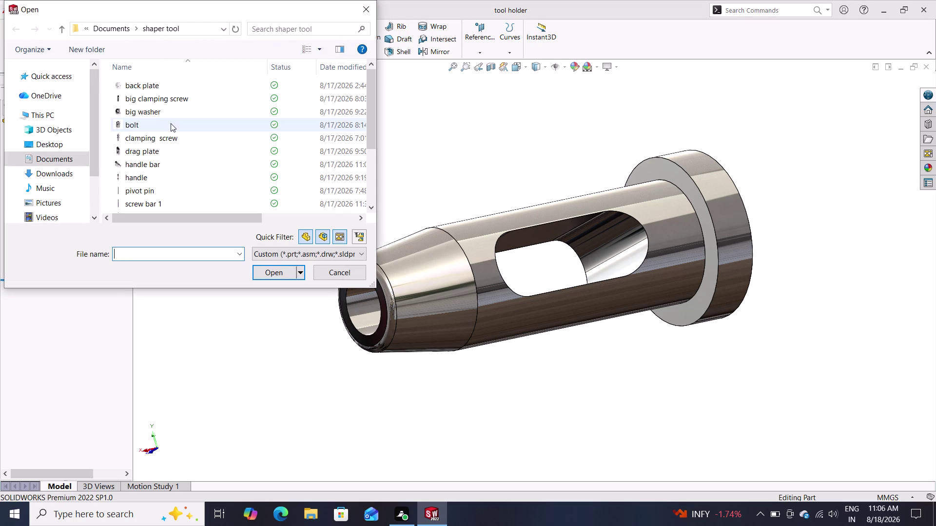
scroll(down, 3)
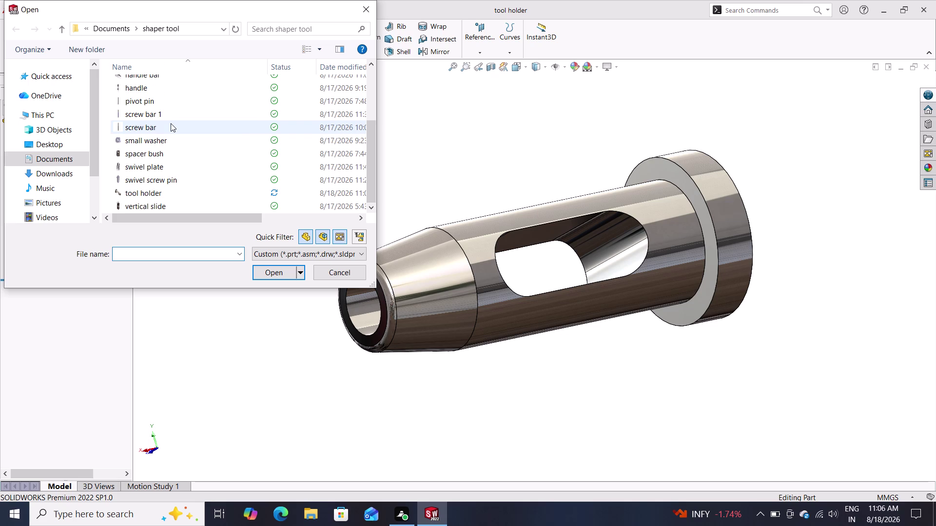
double_click(168, 124)
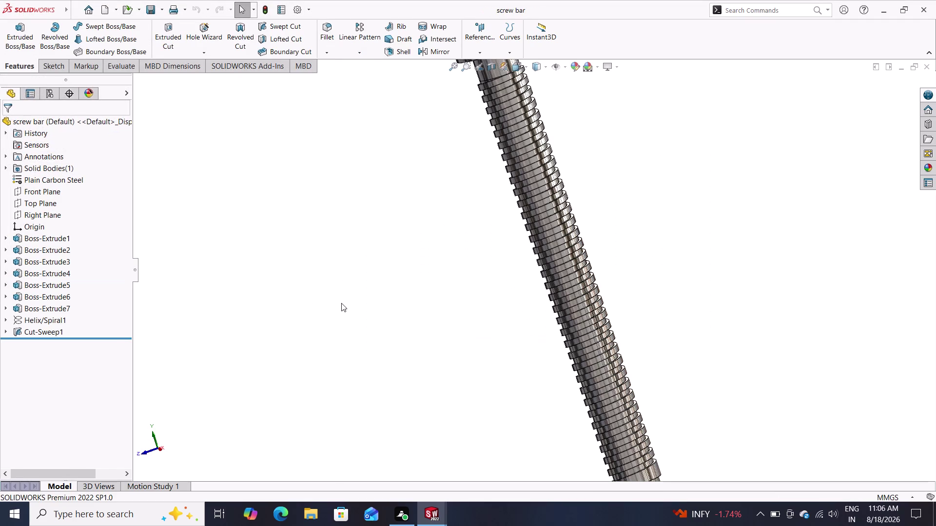
scroll(up, 3)
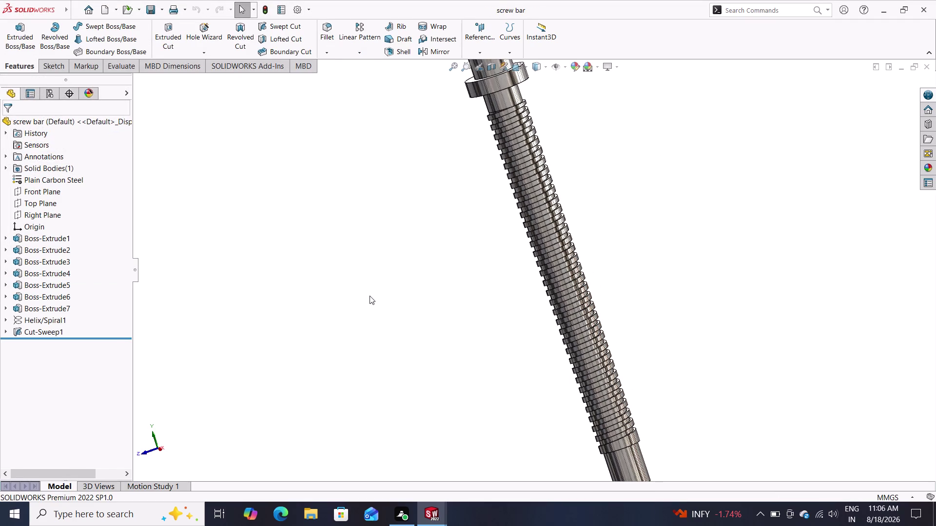
scroll(up, 3)
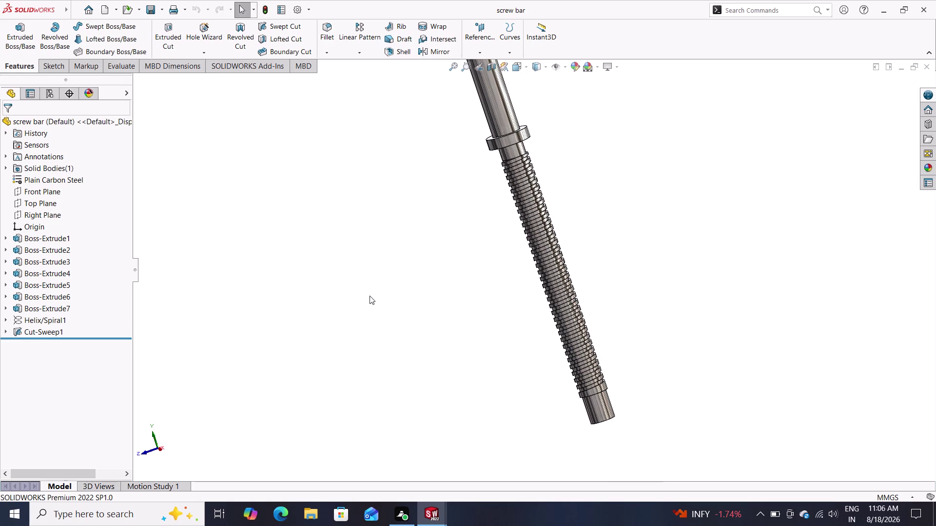
click(442, 516)
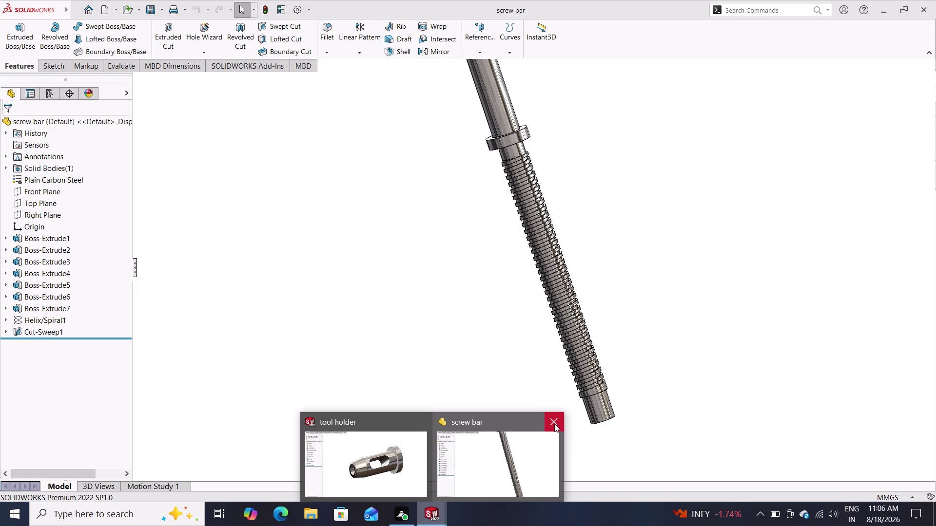
click(554, 424)
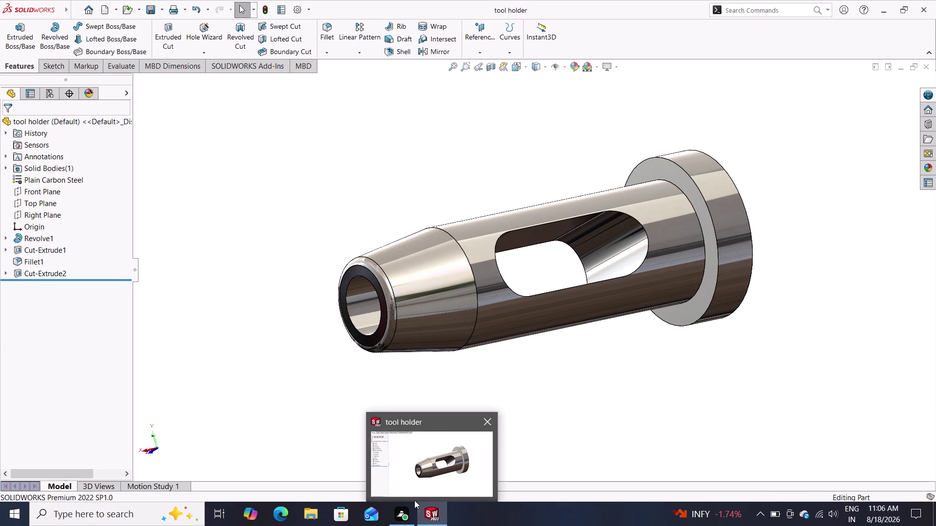